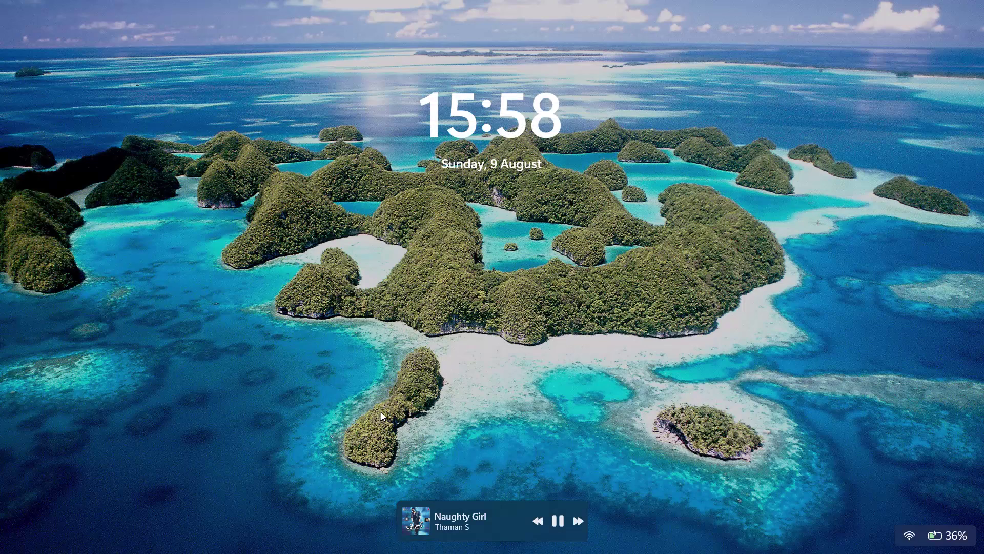
Unlock the PC, return to SketchUp and orbit around the kitchen model.
key(space)
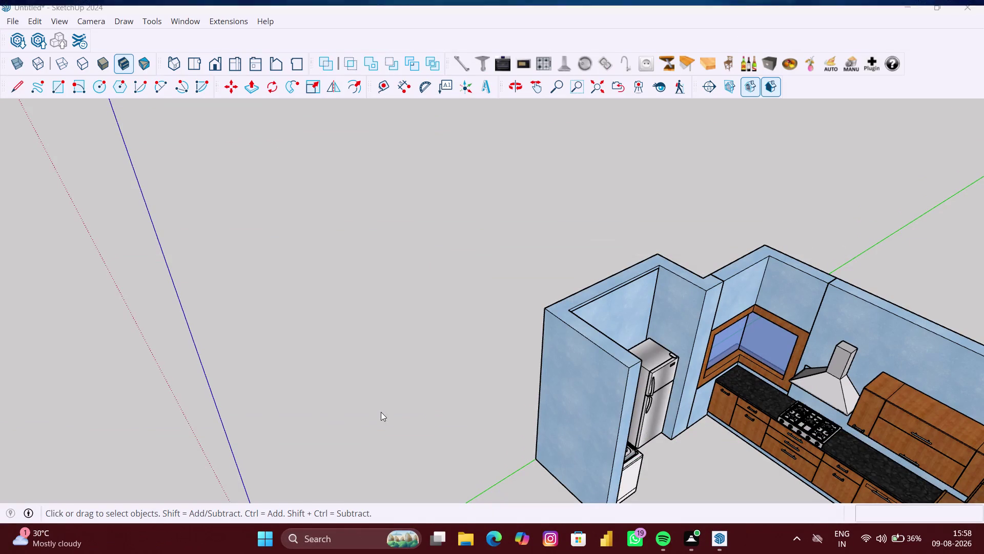
scroll(down, 3)
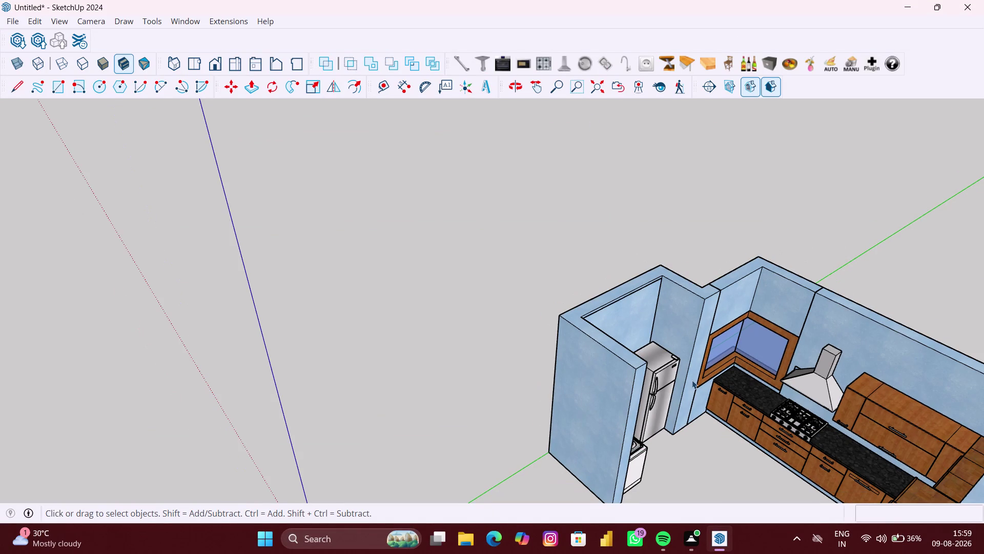
scroll(down, 3)
scroll(down, 3)
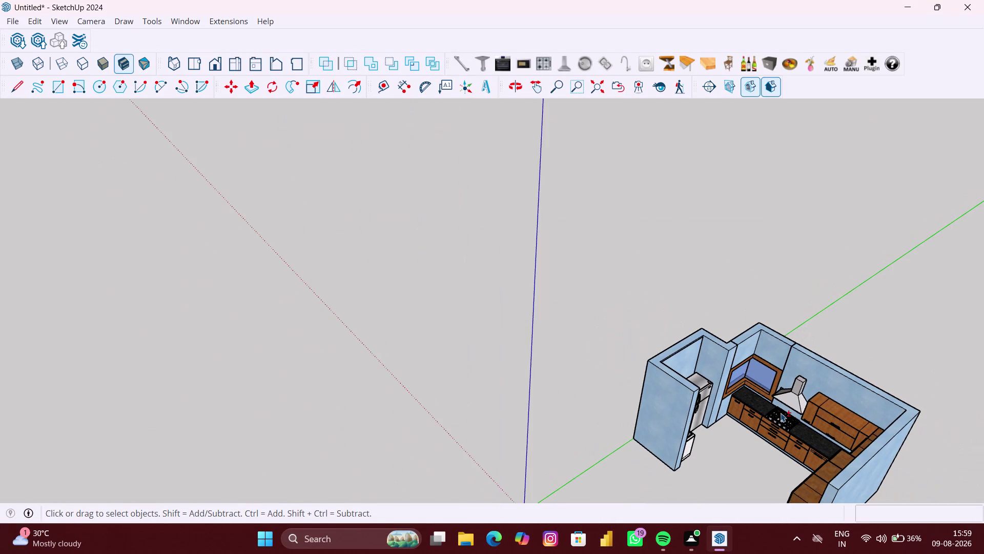
middle_drag(781, 412, 794, 341)
scroll(up, 3)
middle_drag(782, 394, 828, 386)
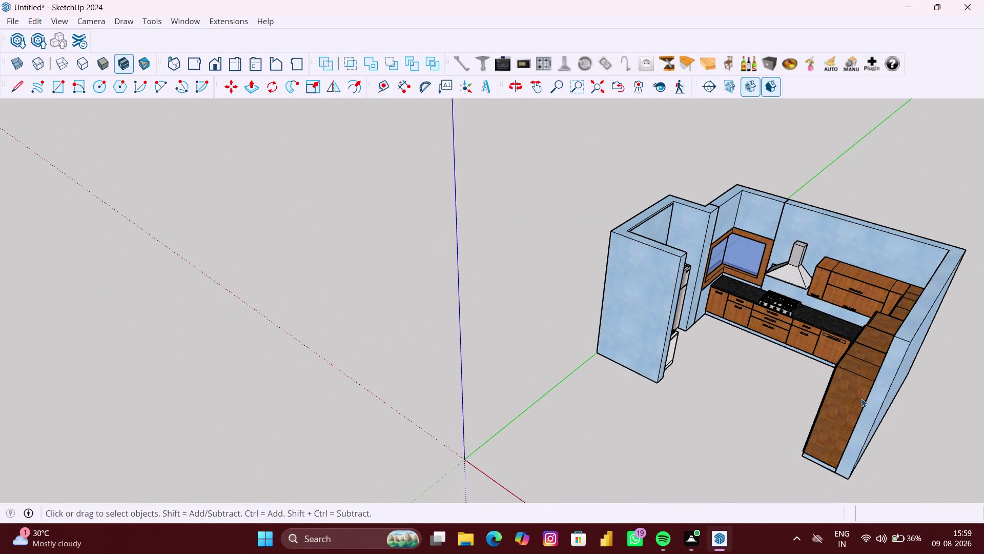
scroll(up, 3)
middle_drag(865, 398, 926, 385)
scroll(up, 3)
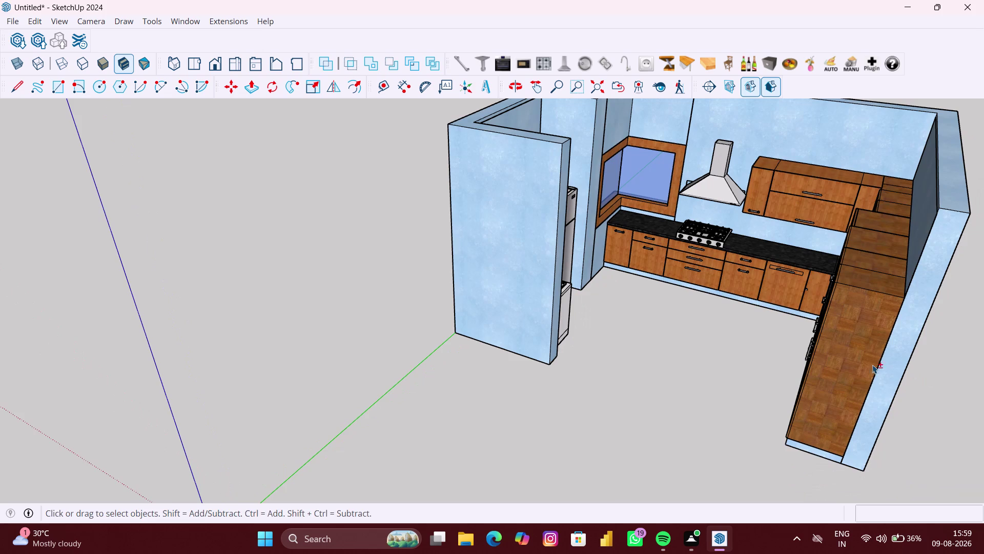
middle_drag(862, 375, 672, 384)
scroll(up, 3)
middle_drag(739, 352, 772, 347)
scroll(up, 3)
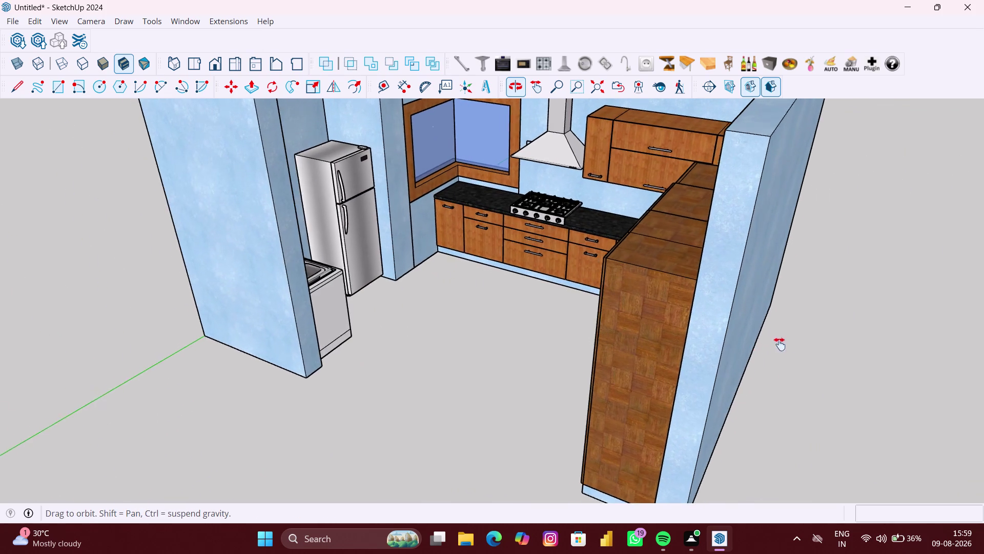
middle_drag(771, 347, 798, 339)
scroll(down, 3)
Orbit and zoom until the U-shaped kitchen is viewed straight on from the front.
middle_drag(689, 352, 822, 301)
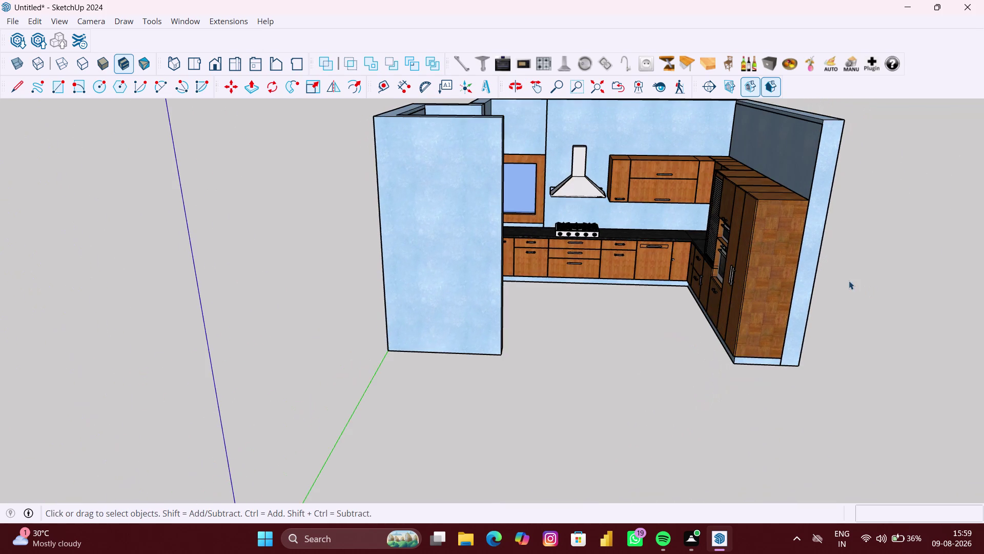
scroll(up, 3)
middle_drag(798, 283, 731, 294)
scroll(up, 3)
middle_drag(692, 266, 694, 271)
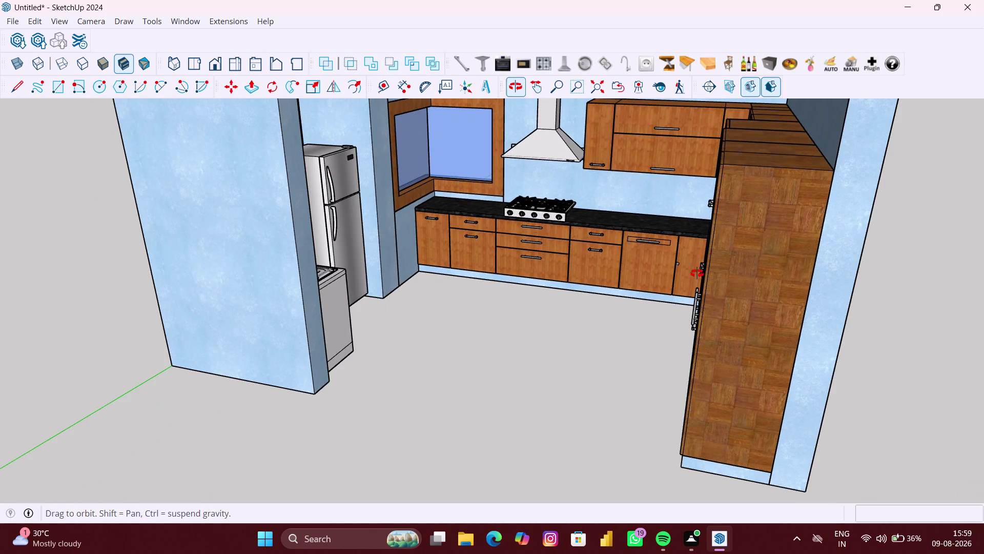
middle_drag(695, 270, 724, 310)
middle_drag(725, 301, 729, 425)
scroll(down, 3)
middle_drag(710, 384, 742, 293)
scroll(up, 3)
scroll(up, 3)
scroll(up, 3)
middle_drag(687, 330, 687, 331)
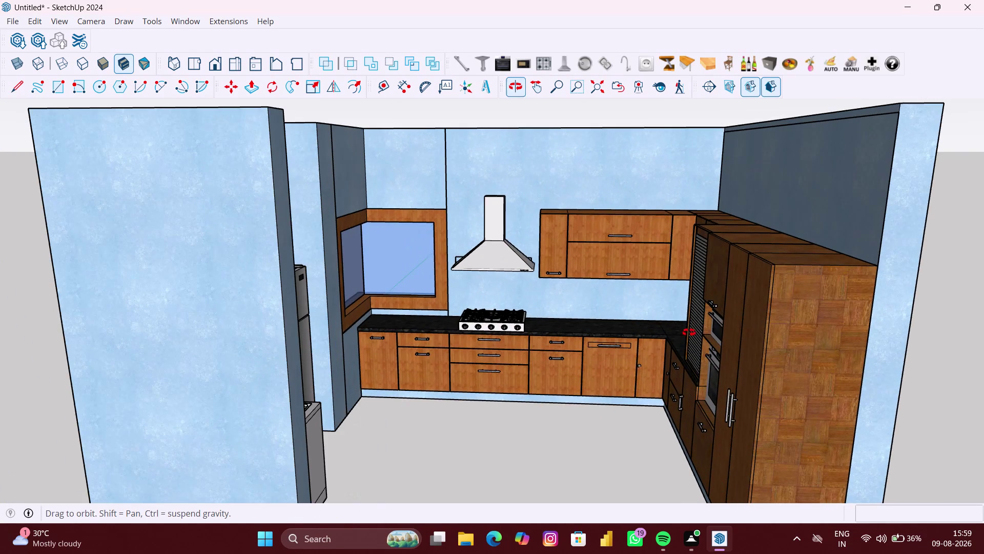
middle_drag(687, 331, 722, 333)
scroll(down, 3)
middle_click(682, 351)
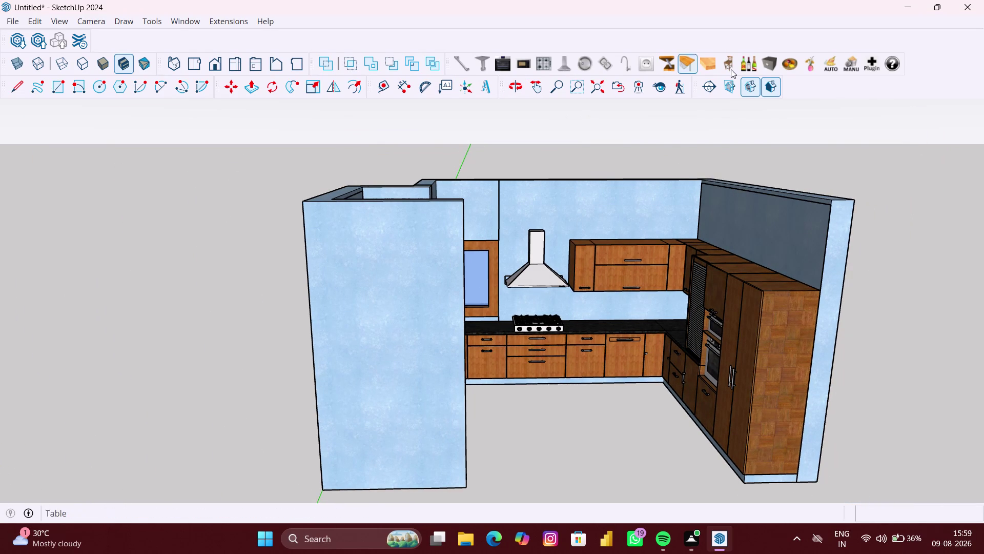
Place a section plane named Section 1 on the kitchen wall face.
click(711, 85)
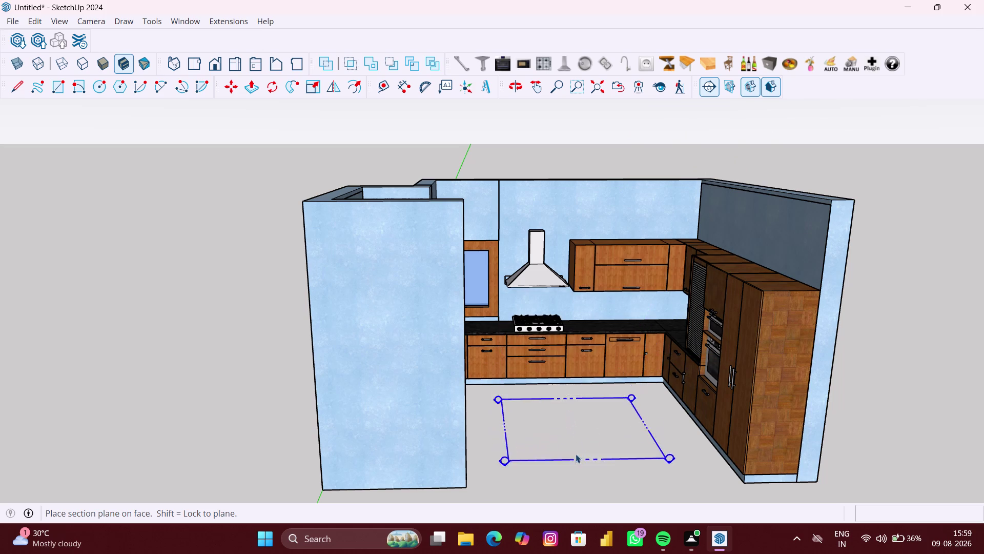
click(764, 416)
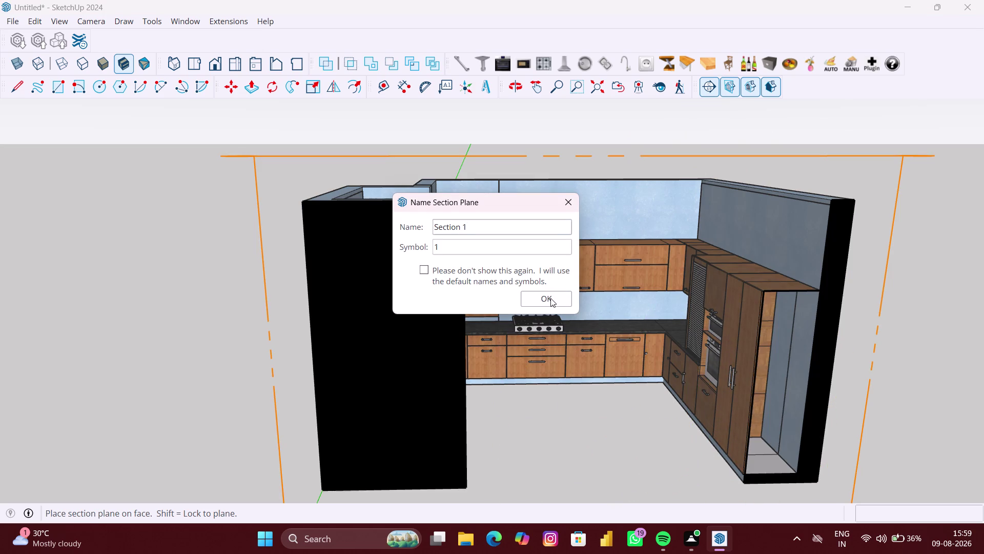
click(551, 297)
scroll(down, 3)
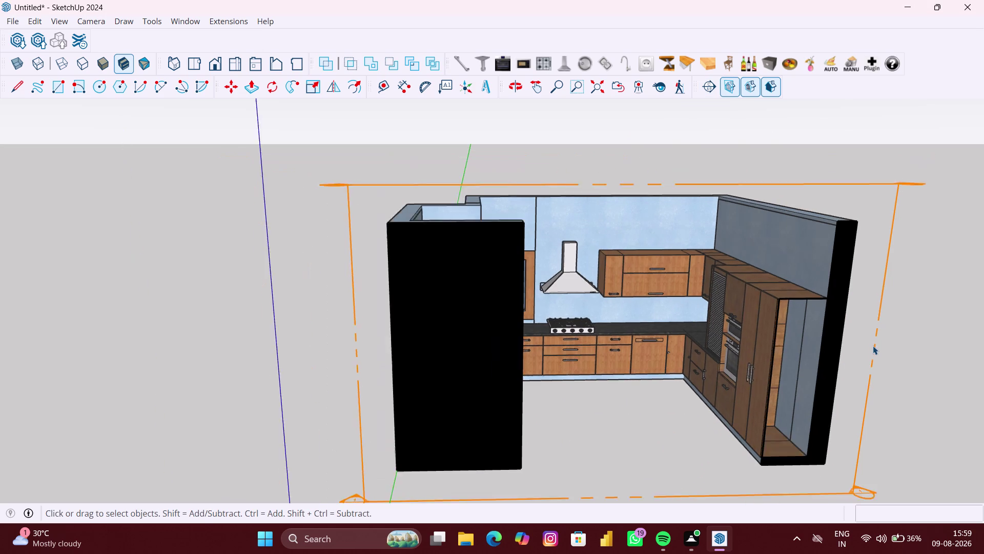
middle_drag(872, 346, 850, 347)
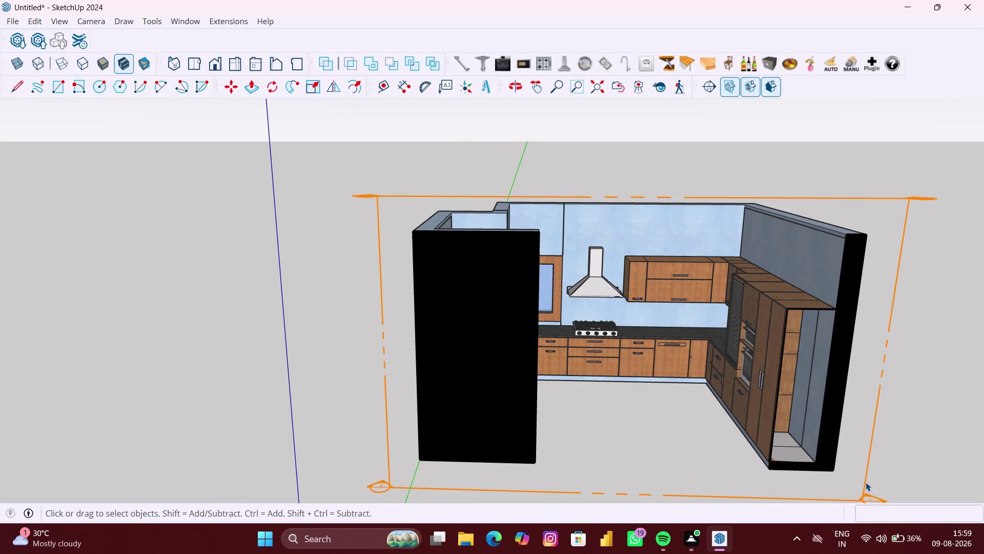
scroll(down, 3)
Move Section 1 about 2890 mm into the kitchen to cut the side units.
click(867, 495)
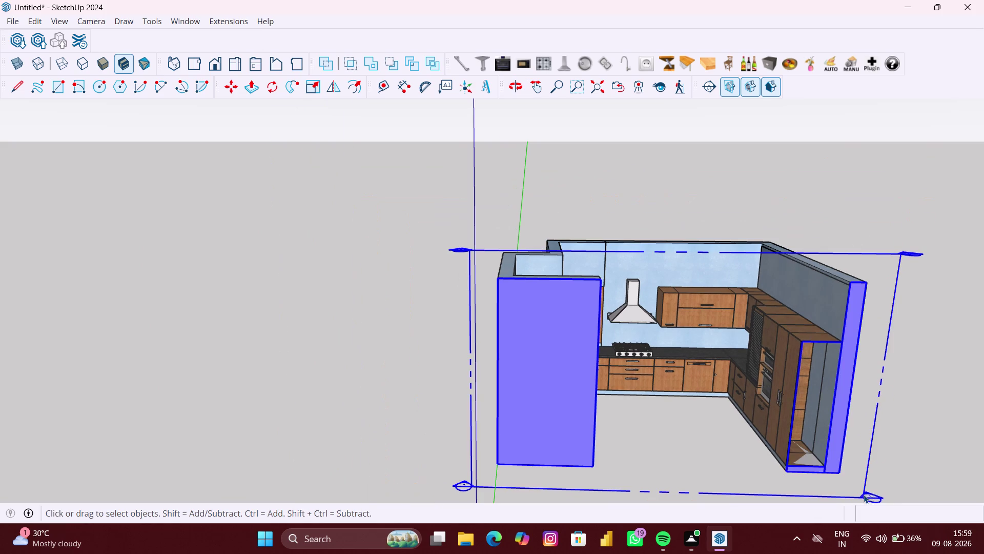
key(m)
click(869, 493)
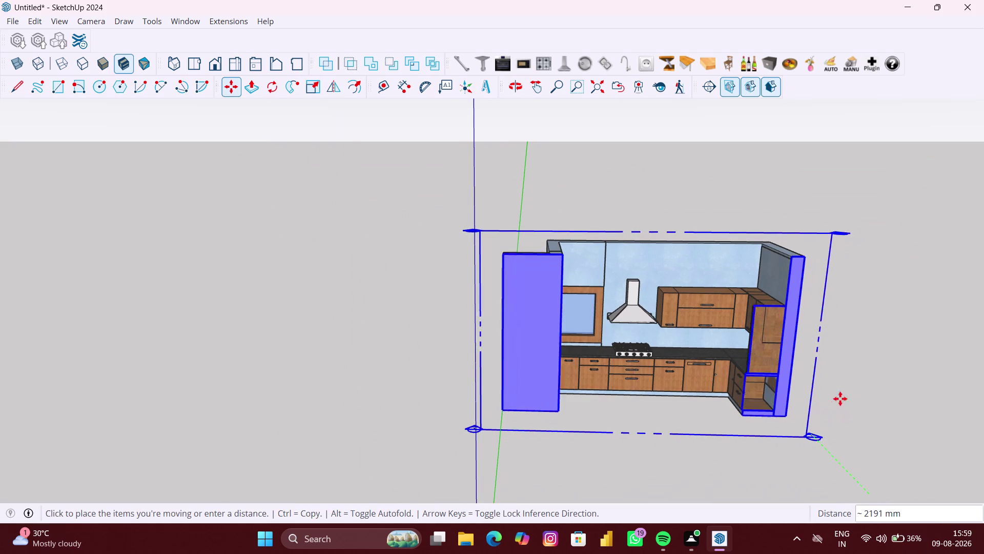
middle_drag(835, 375, 816, 379)
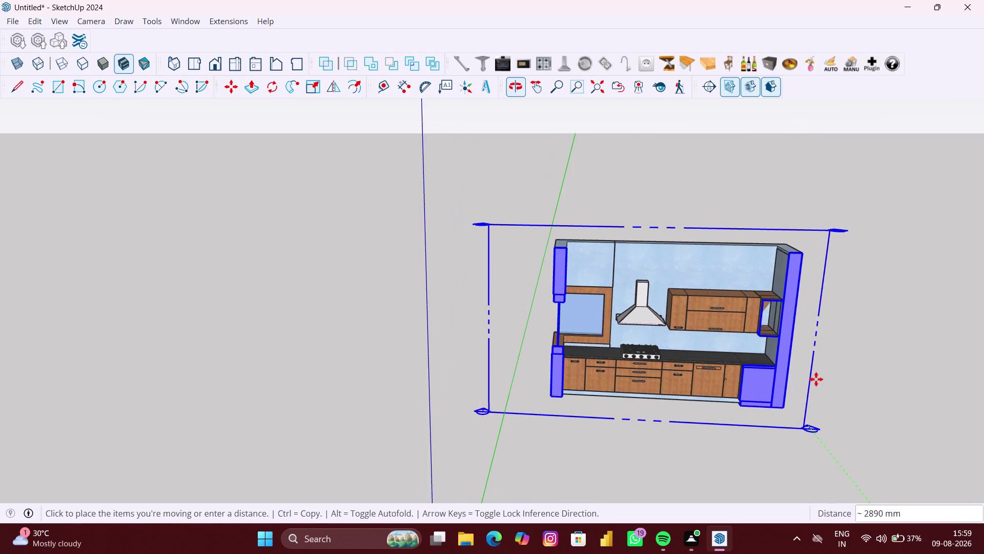
click(832, 420)
key(space)
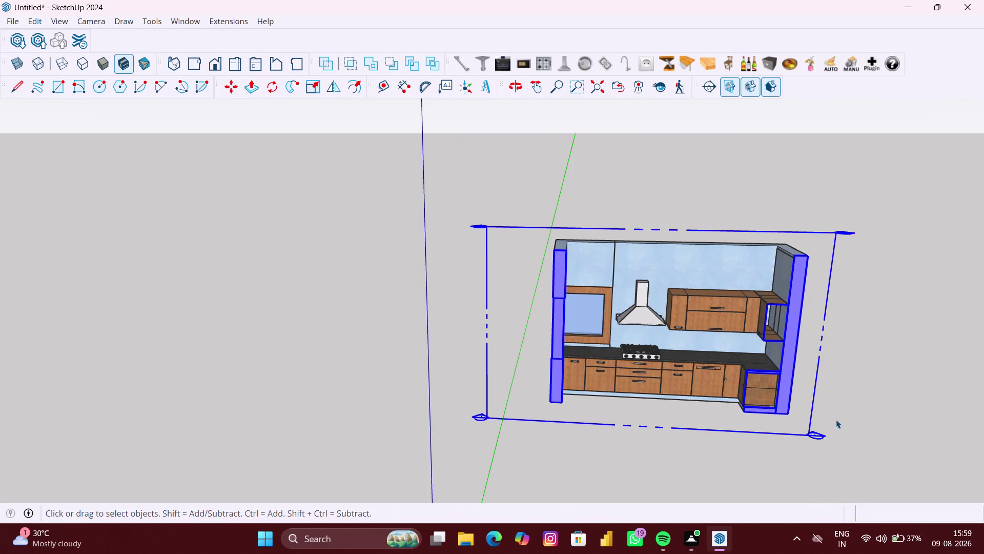
Orbit and zoom to look straight at the sectioned kitchen front.
scroll(up, 3)
scroll(up, 3)
middle_drag(836, 420, 837, 380)
scroll(up, 3)
middle_click(826, 383)
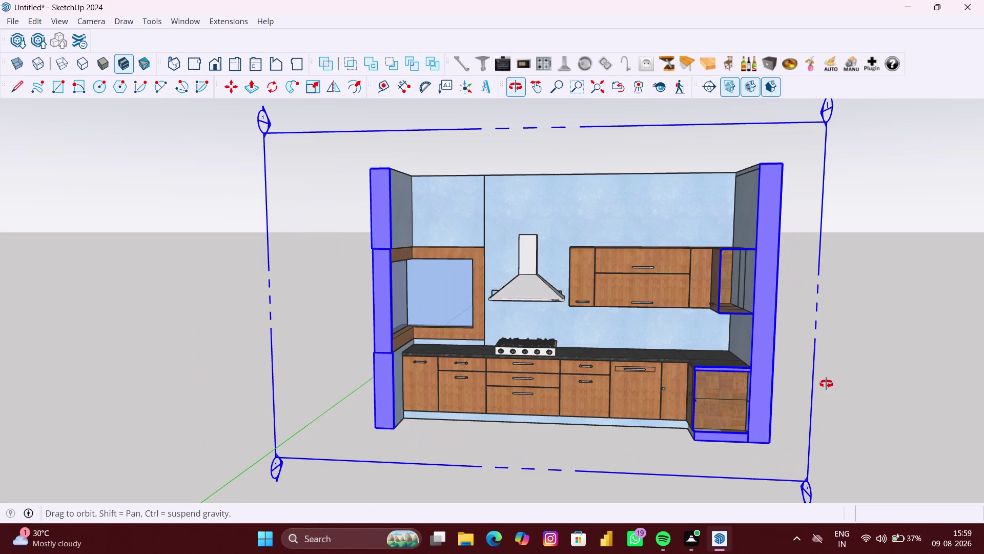
scroll(up, 3)
middle_drag(791, 387, 801, 388)
scroll(up, 3)
scroll(up, 3)
middle_drag(801, 389, 806, 390)
scroll(down, 3)
middle_click(798, 377)
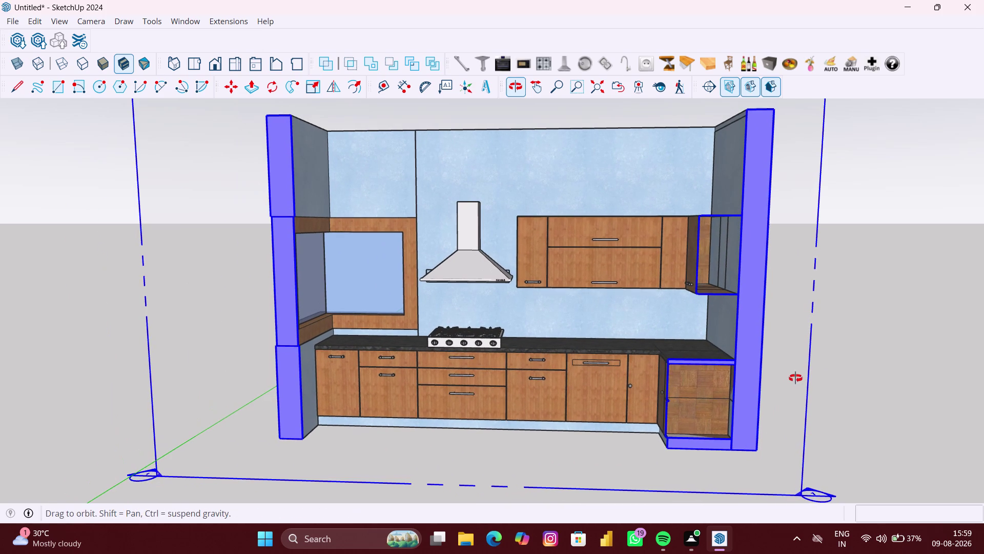
Undo the section cut and remove the Section 1 plane, then view the uncut kitchen.
key(ctrl+z)
scroll(down, 3)
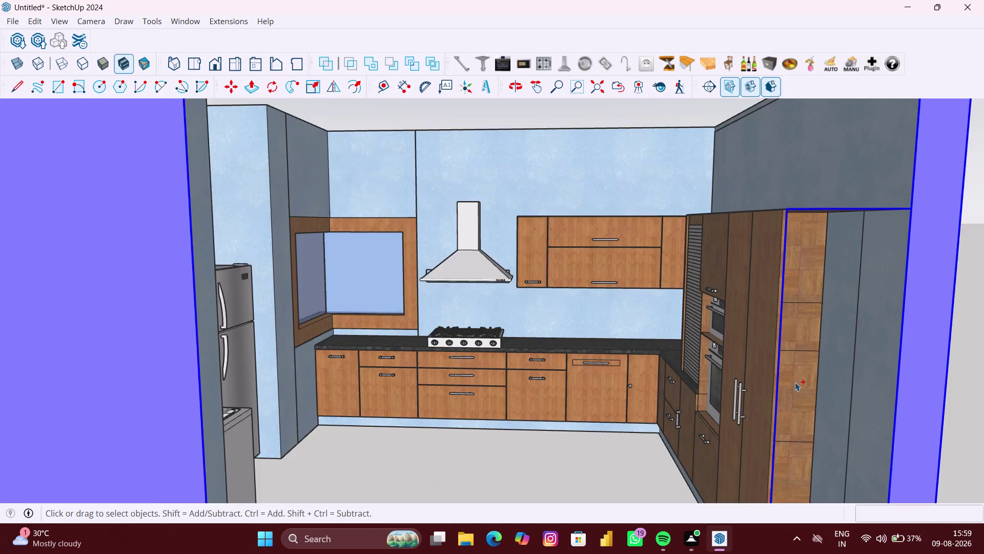
scroll(down, 3)
key(ctrl+z)
scroll(down, 3)
middle_drag(769, 387, 762, 403)
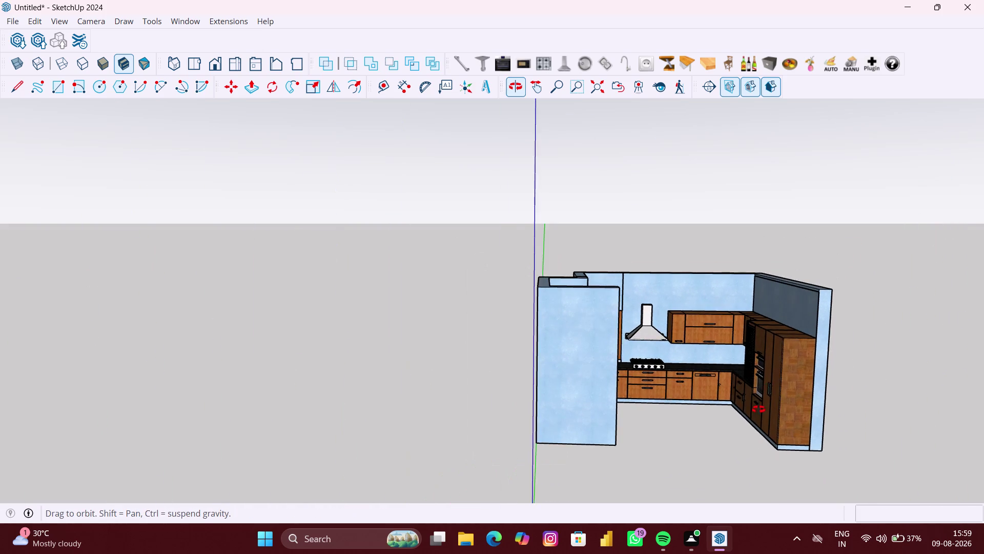
middle_drag(762, 402, 758, 410)
scroll(up, 3)
scroll(down, 3)
right_click(889, 387)
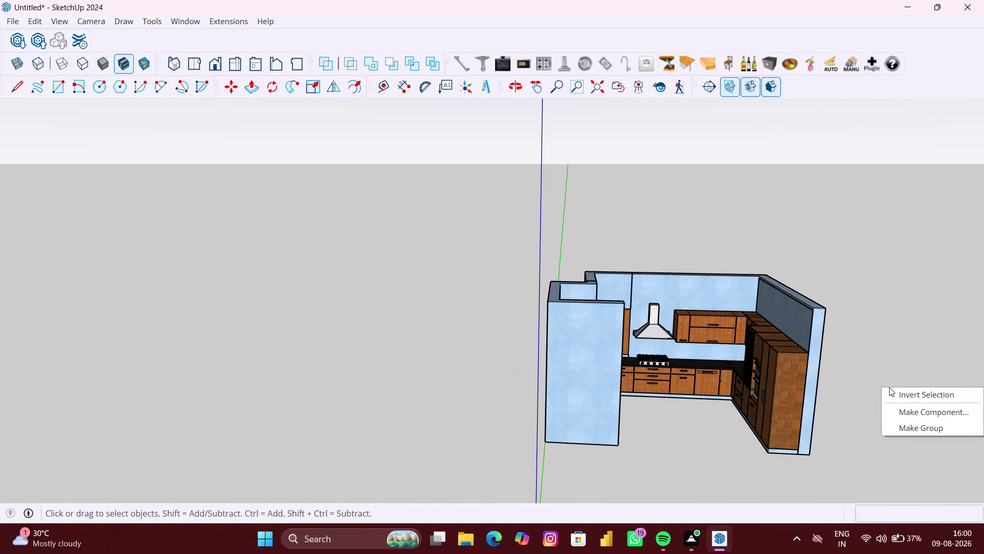
Draw a 4049 × 4461 mm rectangle across the top corners of the kitchen walls.
click(905, 429)
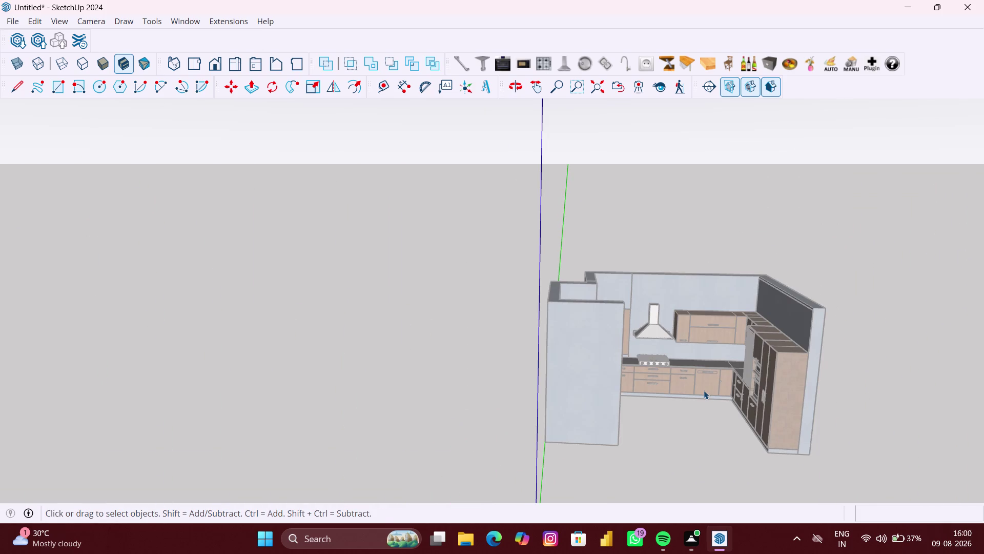
key(r)
scroll(down, 3)
middle_drag(680, 347, 676, 430)
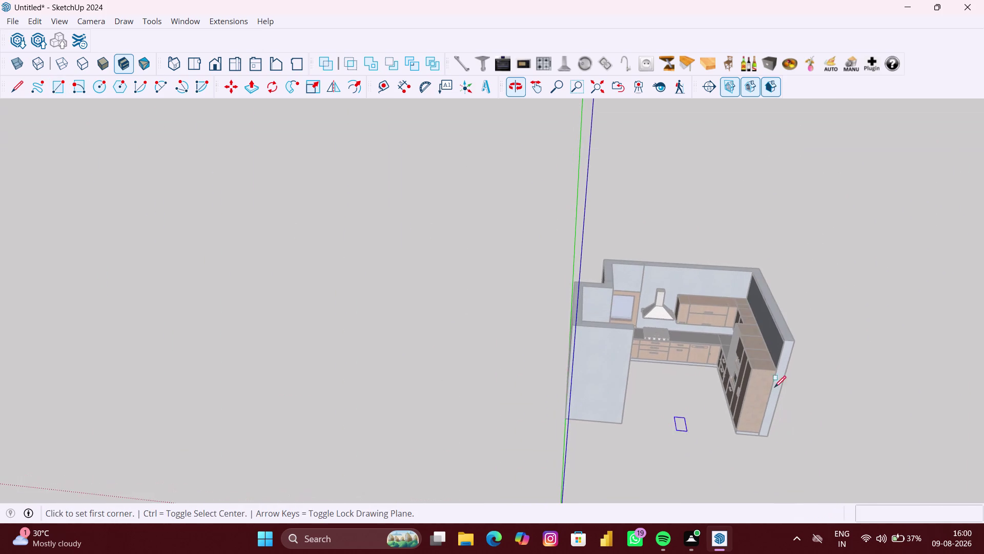
scroll(up, 3)
scroll(up, 3)
click(792, 334)
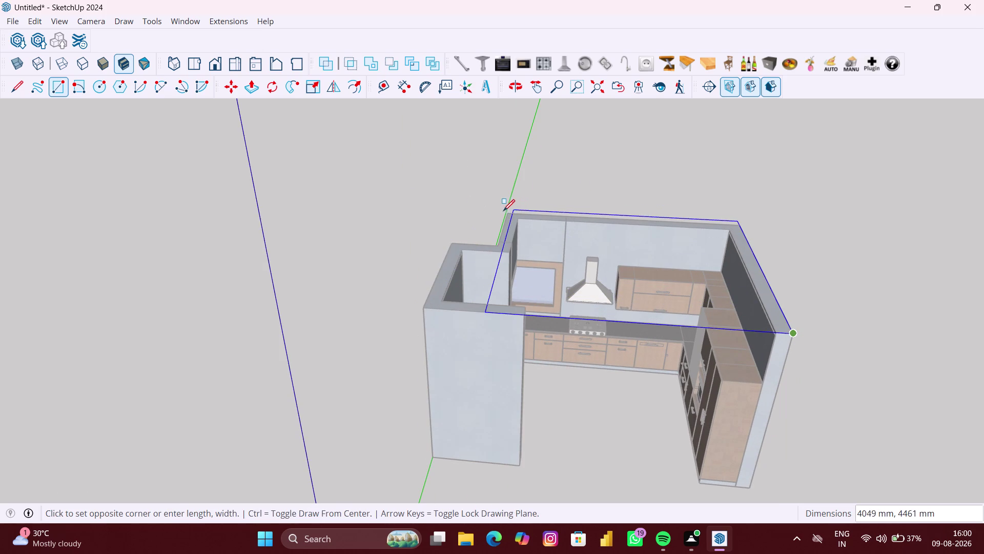
click(466, 211)
middle_drag(499, 268, 701, 252)
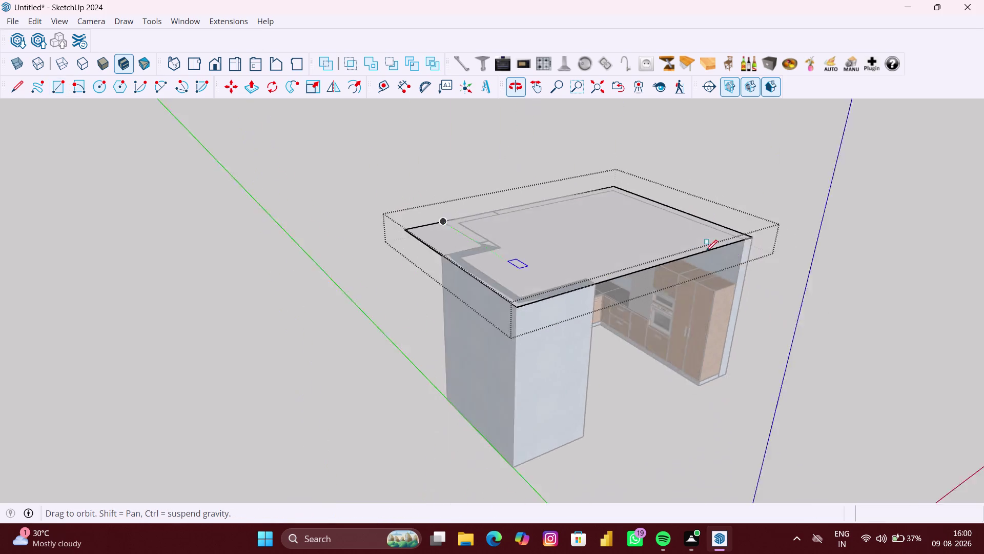
Draw a small rectangle over the notched corner of the top slab face.
scroll(up, 3)
key(space)
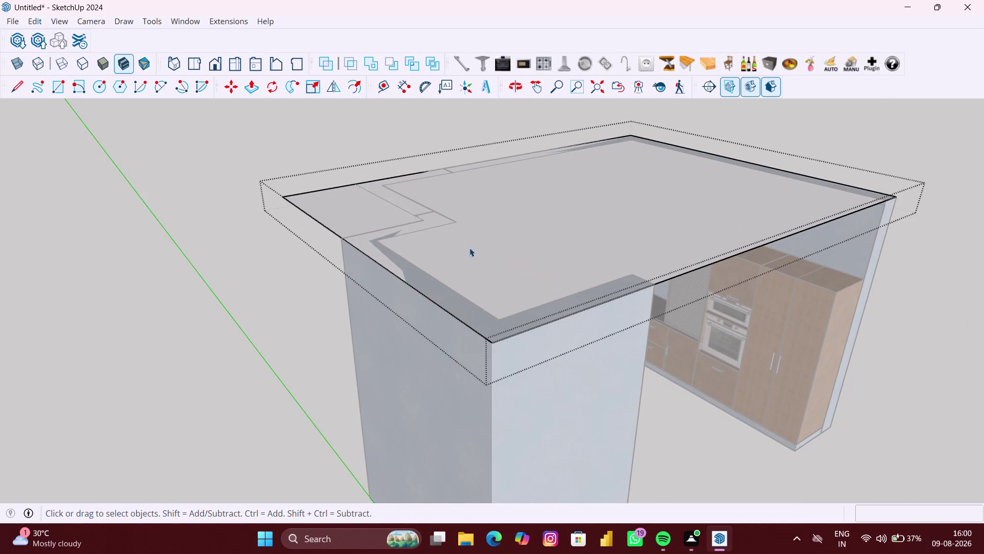
scroll(up, 3)
click(352, 210)
middle_drag(373, 217, 341, 292)
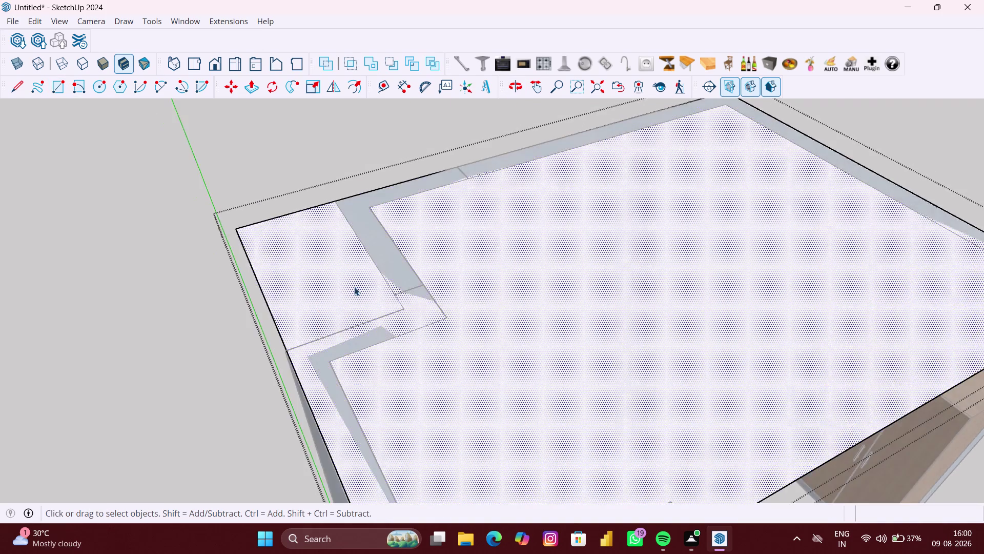
scroll(down, 3)
key(r)
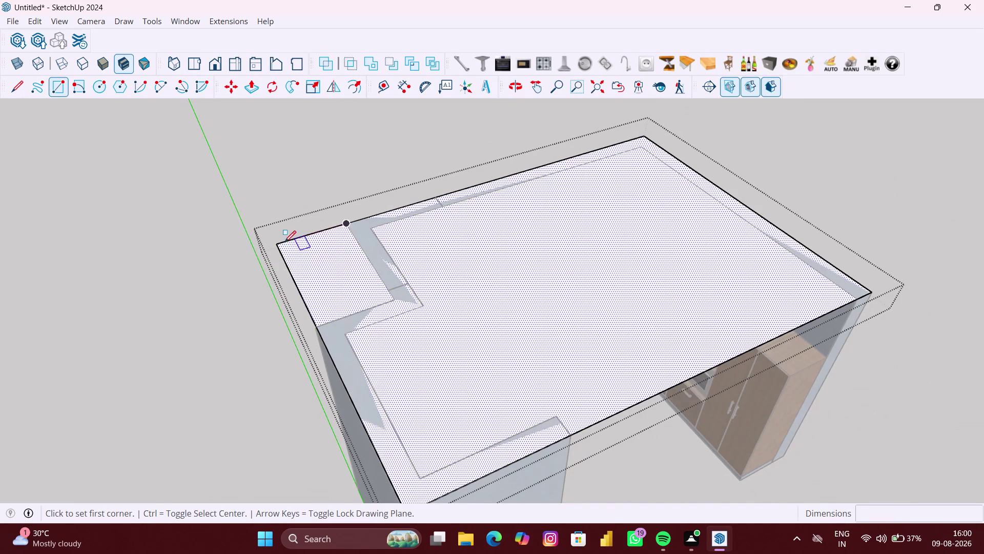
click(277, 242)
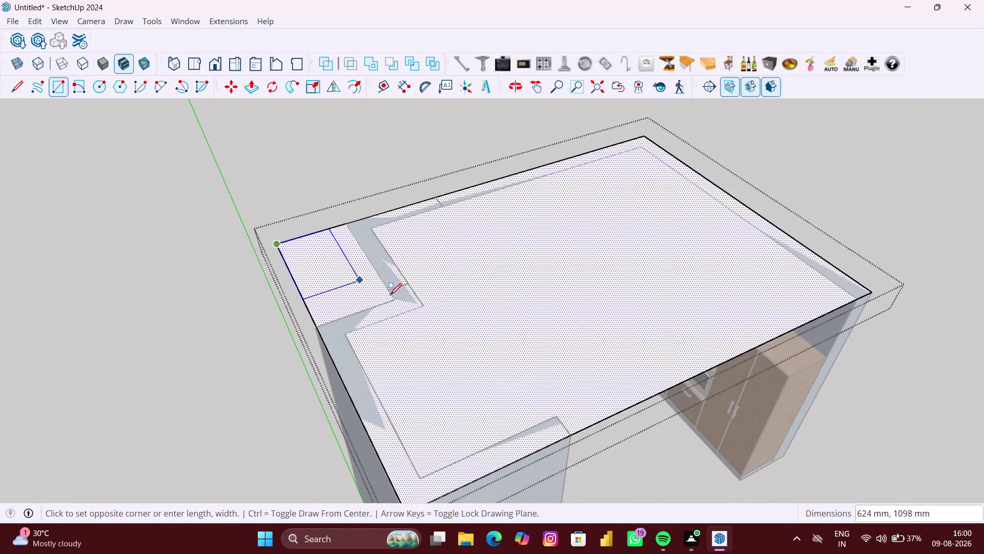
click(391, 298)
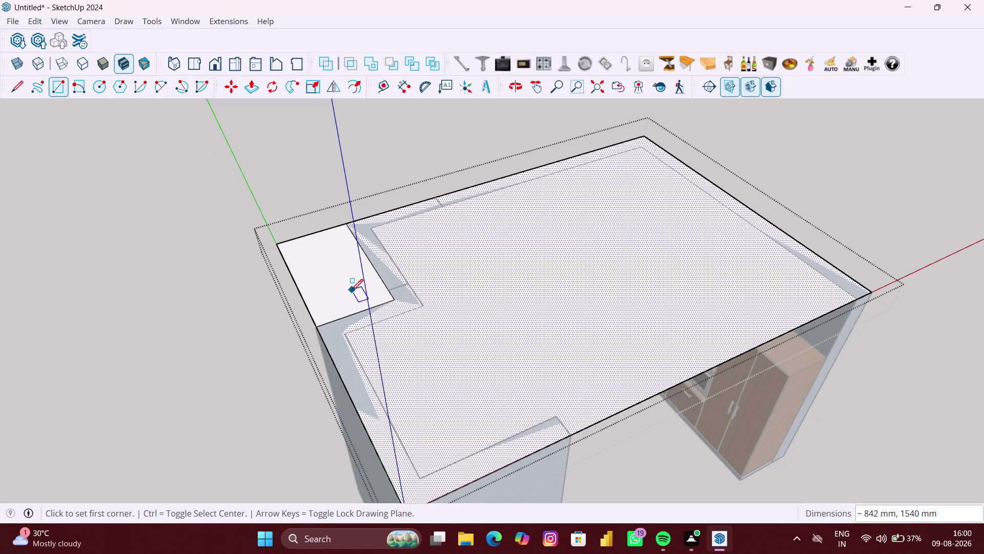
Push/pull the main top face up 6 inches.
key(p)
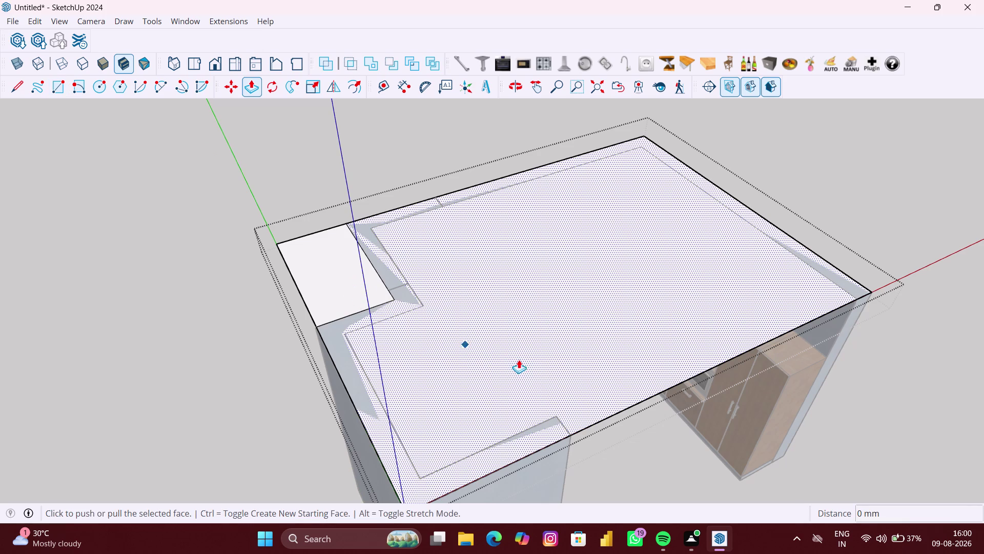
click(546, 359)
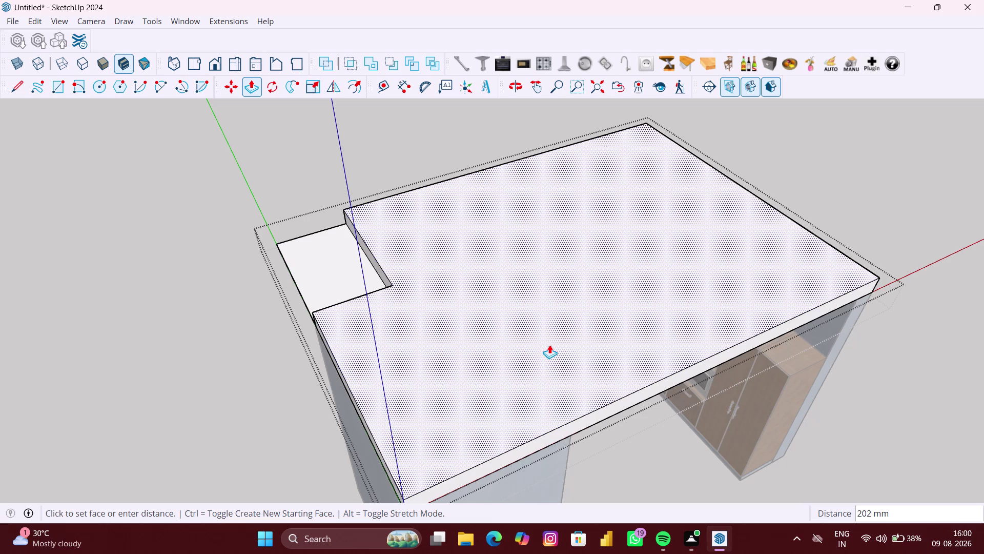
text(6")
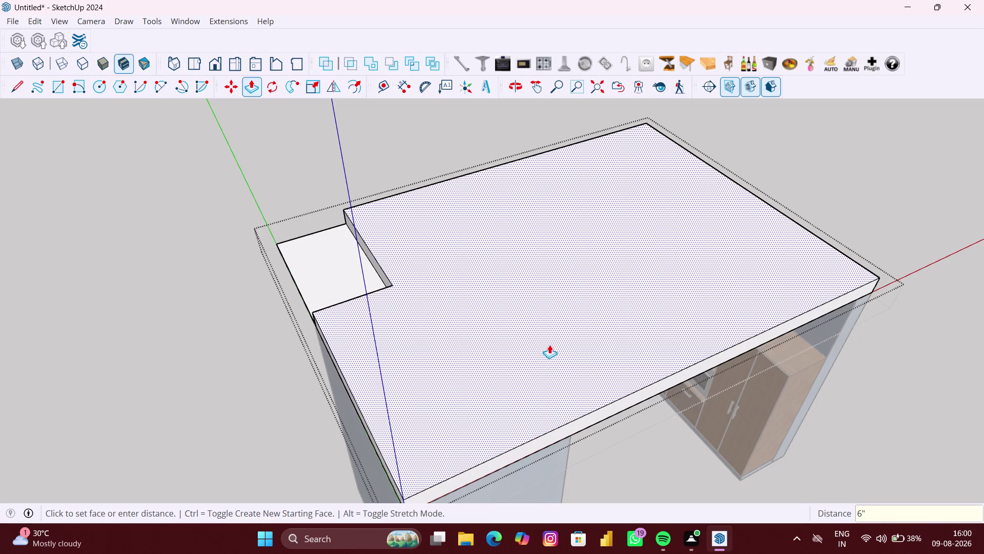
key(Return)
key(space)
Select and delete the corner patch edges, then orbit to the slab's front edge.
click(290, 360)
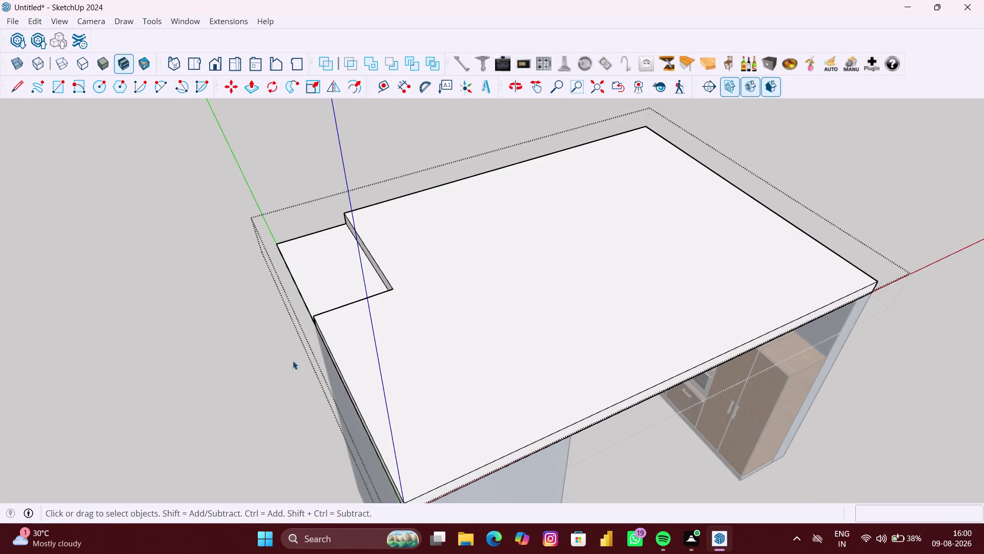
click(331, 250)
double_click(319, 267)
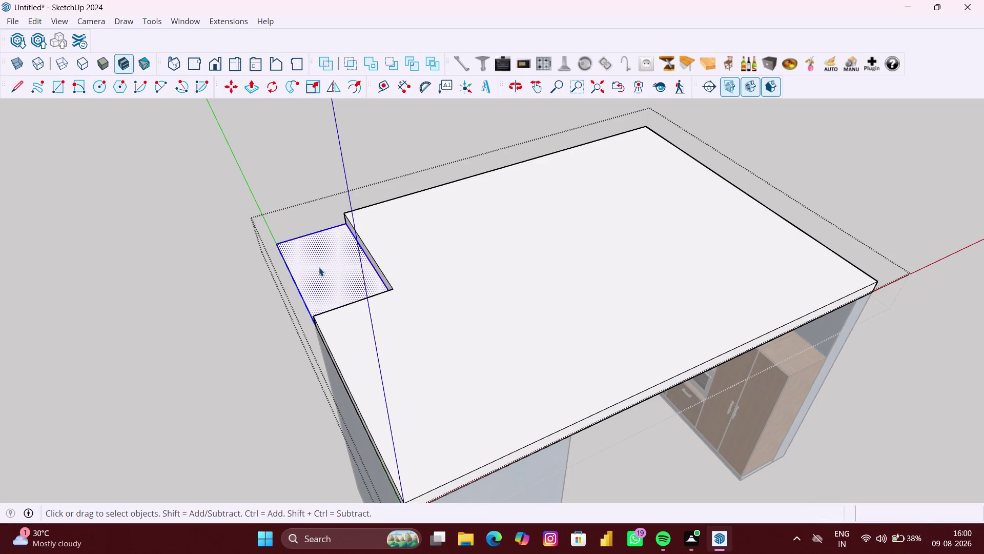
key(Delete)
scroll(down, 3)
middle_drag(319, 267, 267, 232)
scroll(up, 3)
middle_drag(464, 330, 699, 292)
scroll(up, 3)
middle_drag(457, 288, 460, 288)
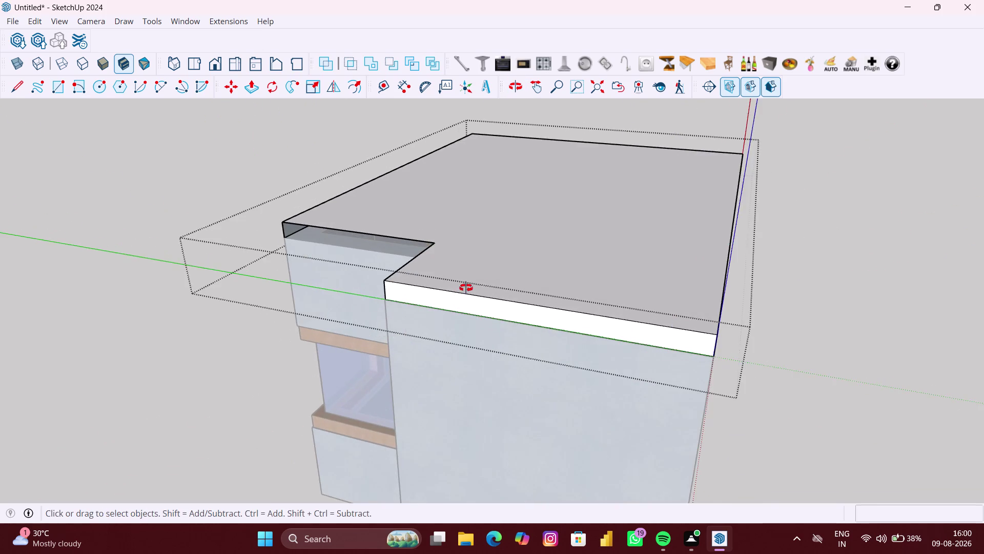
middle_drag(461, 288, 499, 269)
scroll(up, 3)
Pull the corner patch up level with the 6-inch slab.
key(p)
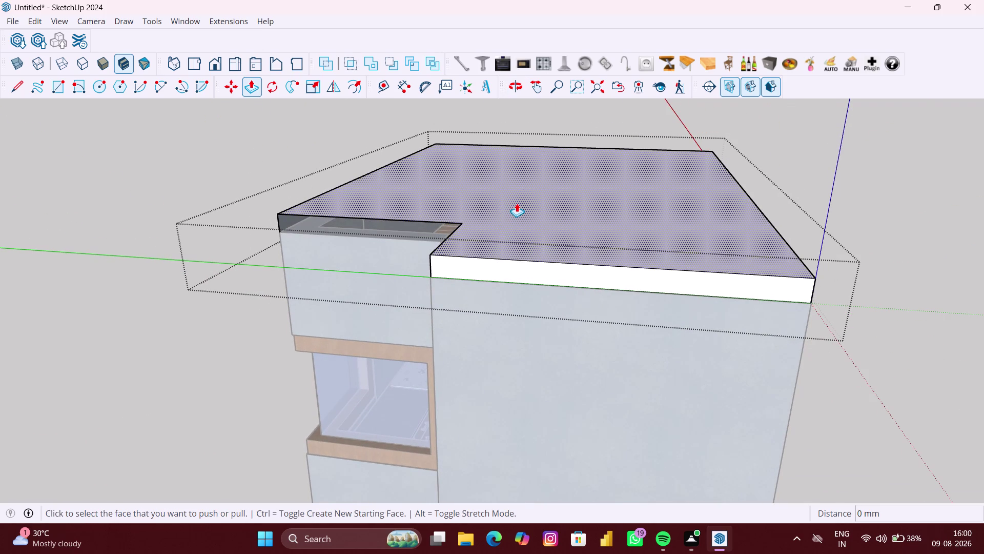
click(517, 203)
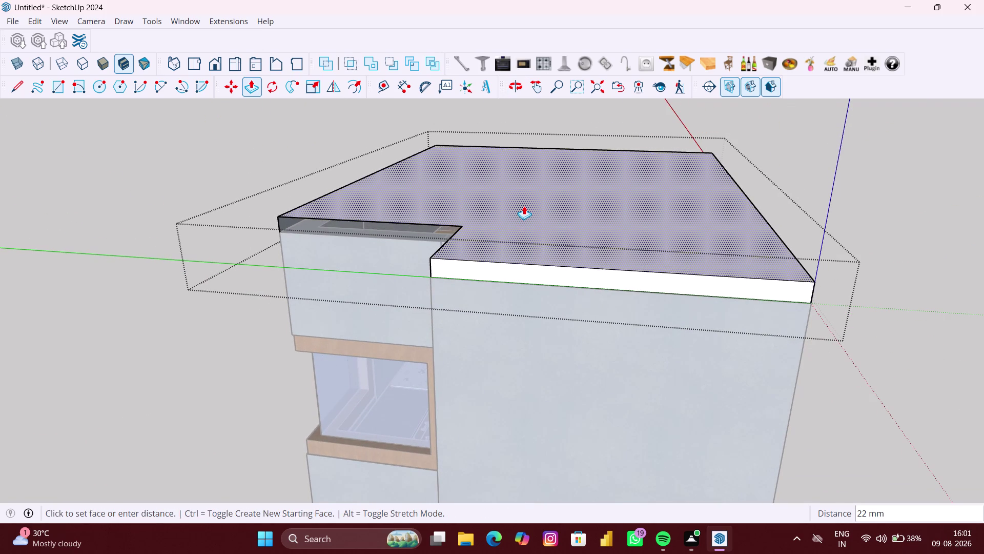
scroll(up, 3)
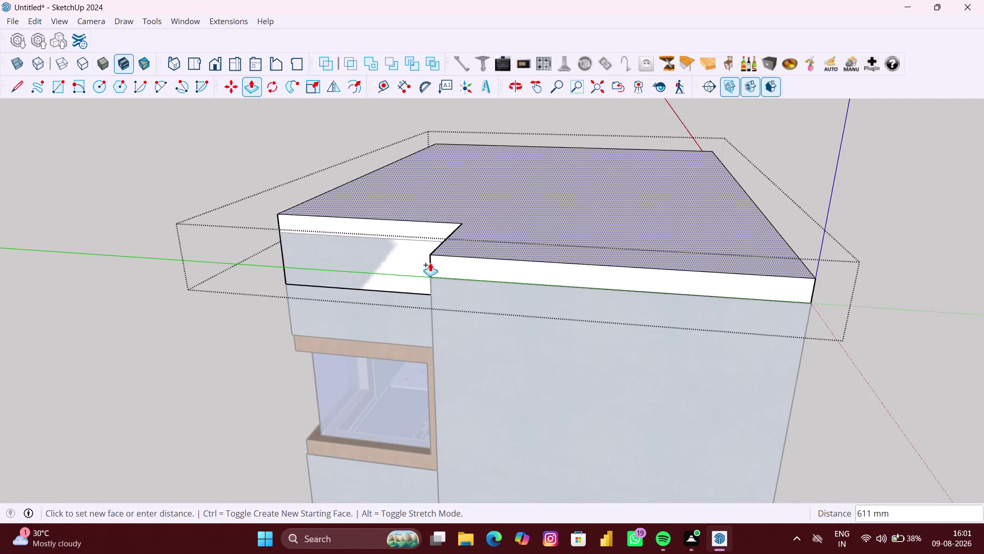
click(417, 231)
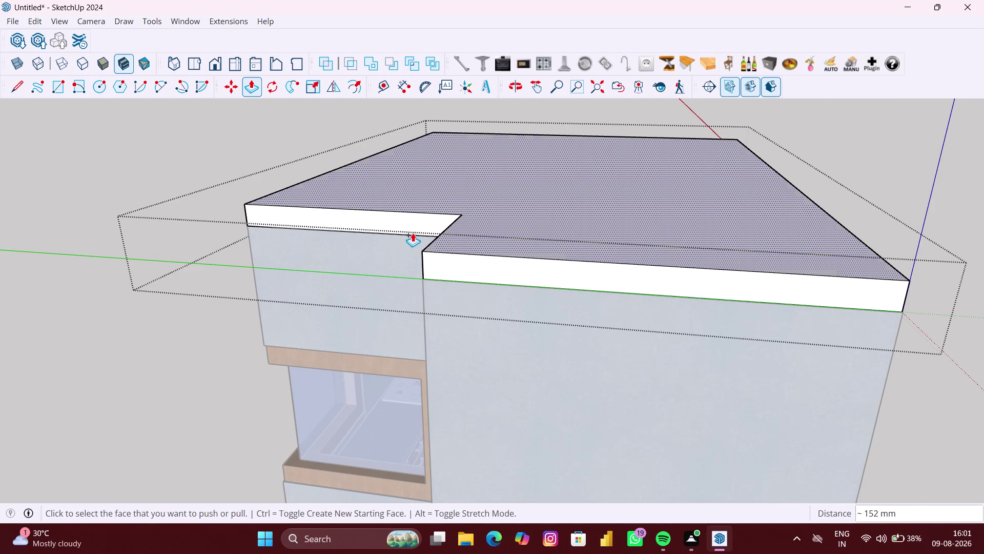
scroll(down, 3)
middle_drag(392, 246, 430, 231)
key(space)
click(221, 276)
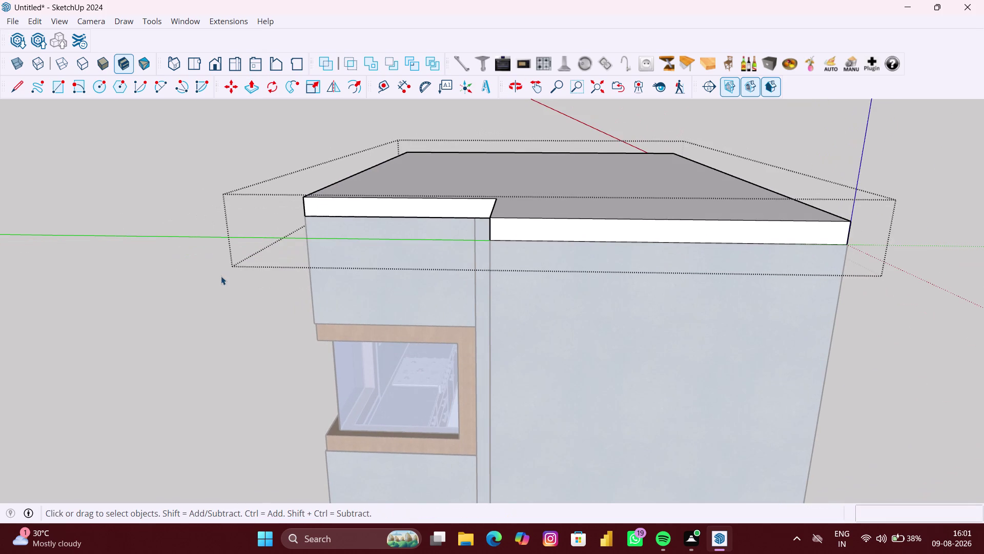
Orbit out to the kitchen overview and select the top slab.
middle_drag(686, 301, 438, 259)
middle_drag(733, 289, 563, 217)
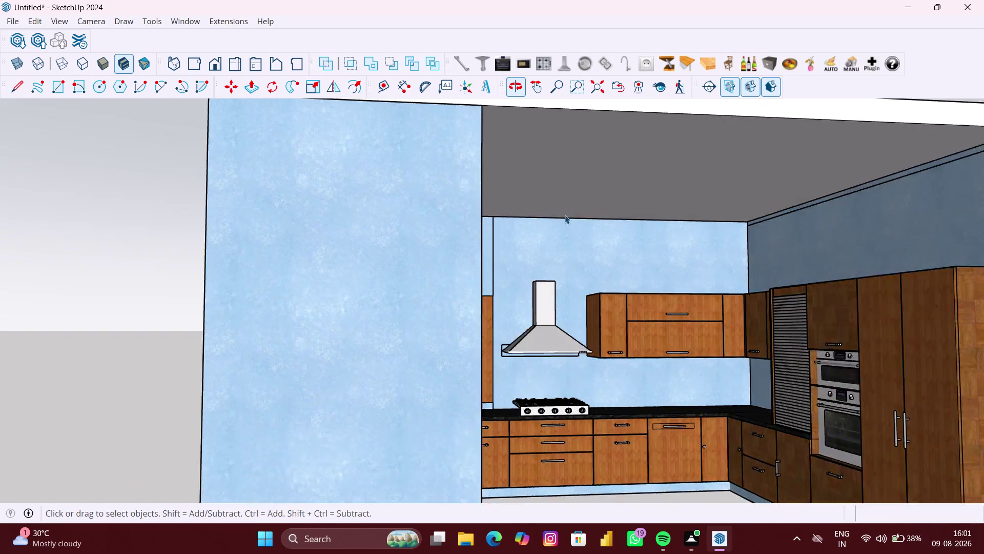
scroll(down, 3)
middle_drag(676, 290, 615, 339)
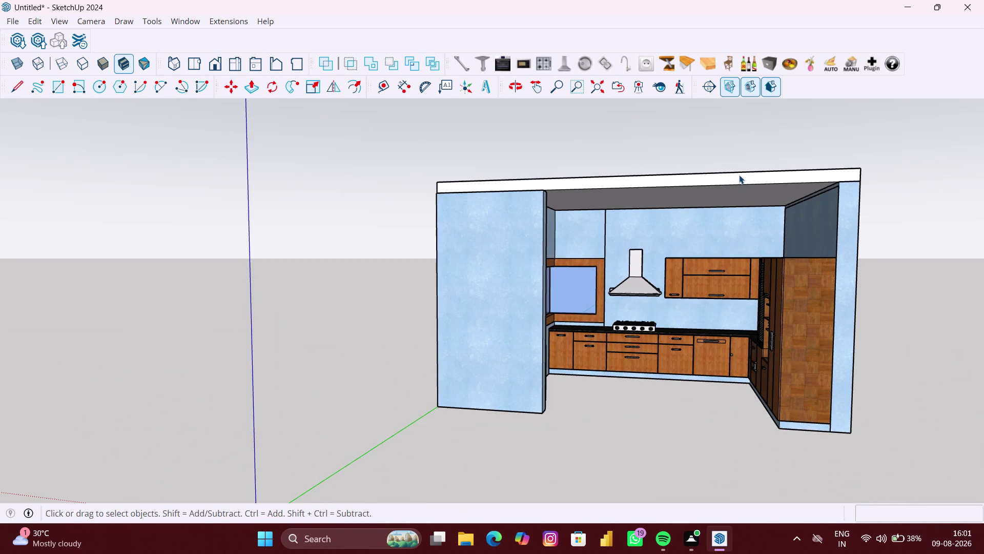
click(739, 174)
middle_drag(769, 200, 716, 310)
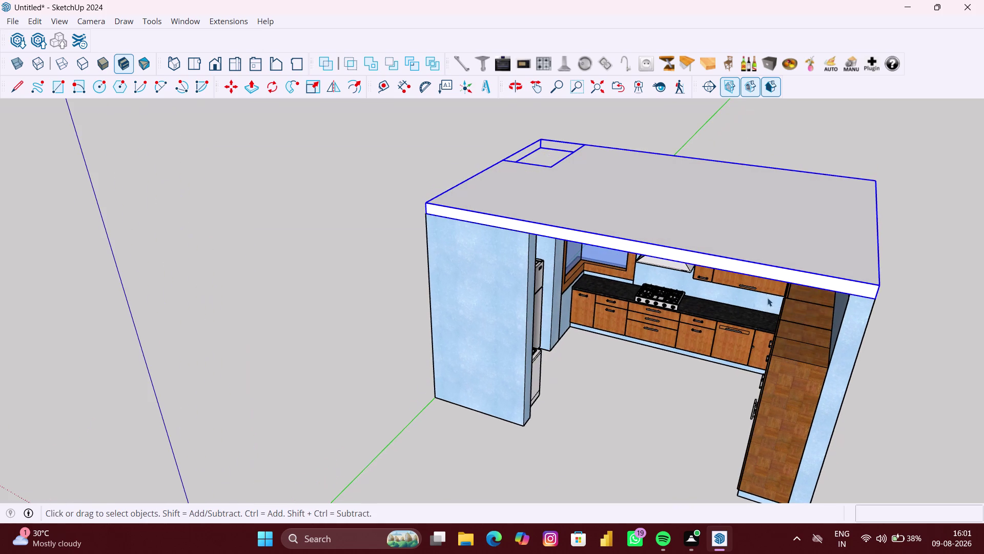
middle_drag(564, 183, 633, 260)
scroll(up, 3)
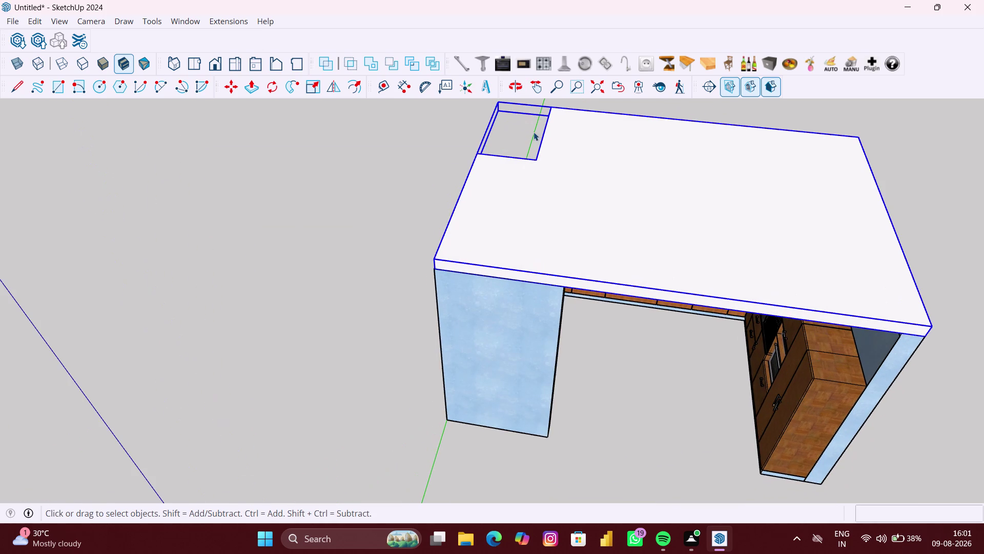
Open the slab group for editing and inspect its notched corner.
double_click(582, 155)
scroll(down, 3)
middle_drag(486, 153, 764, 183)
scroll(up, 3)
middle_drag(435, 161, 423, 167)
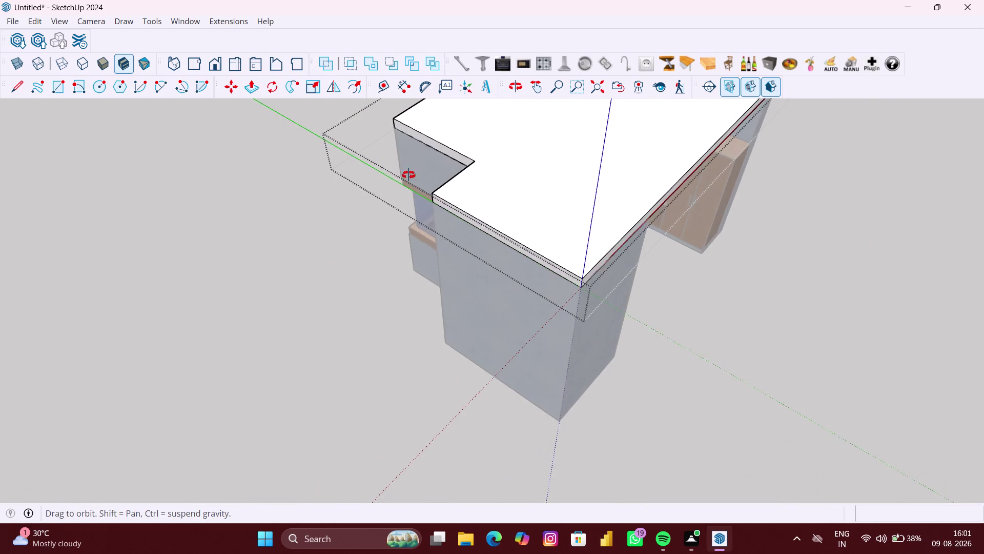
middle_drag(423, 167, 400, 179)
scroll(up, 3)
Exit the slab group, reselect the whole slab and orbit back to the overview.
click(681, 188)
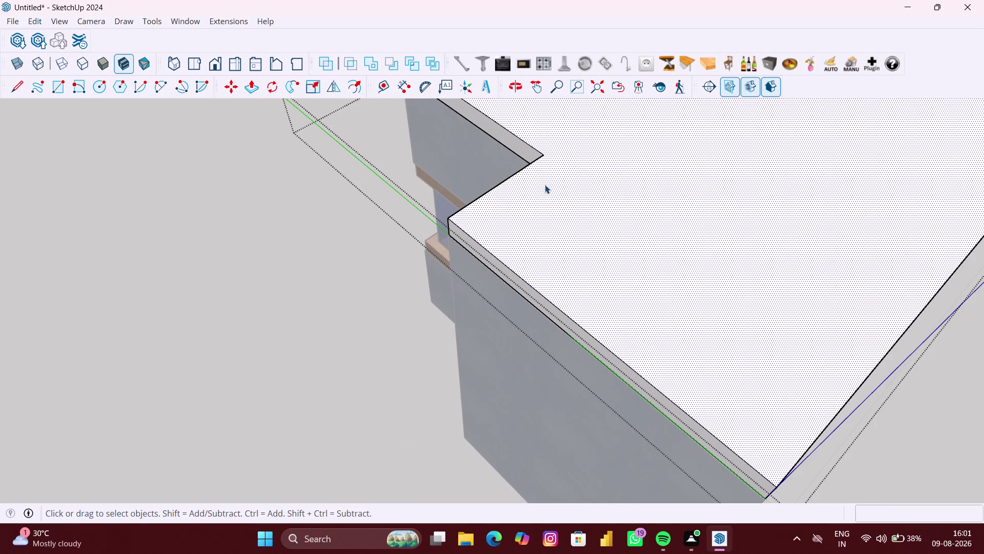
scroll(down, 3)
drag(358, 260, 364, 266)
click(278, 236)
scroll(down, 3)
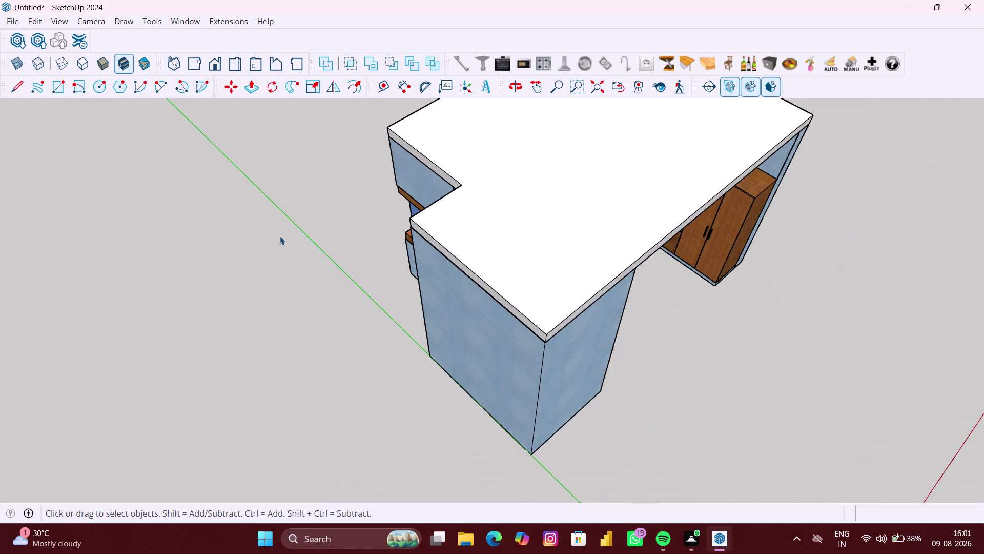
click(485, 179)
middle_drag(585, 227, 499, 186)
middle_drag(965, 260, 808, 227)
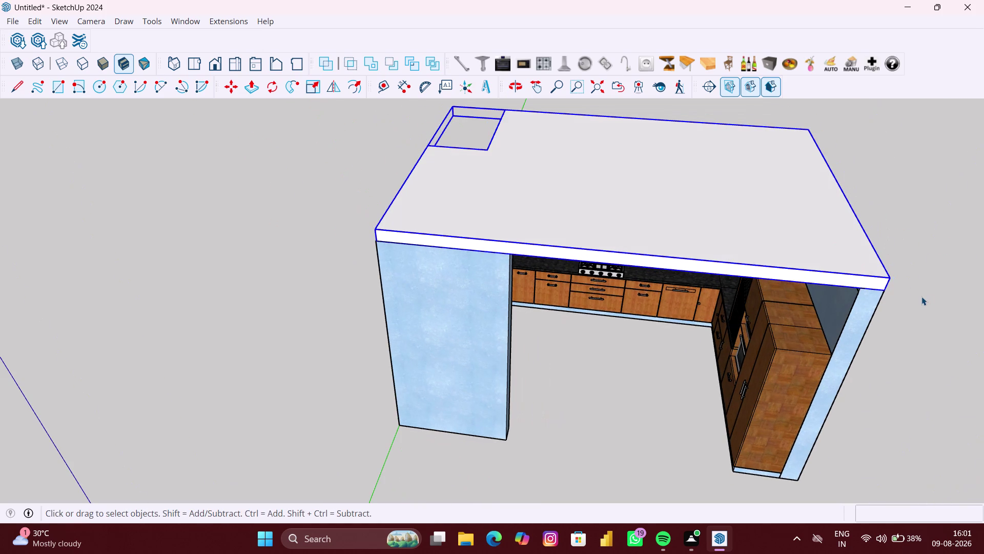
Move-copy the ceiling slab from its corner to the kitchen's bottom corner as a floor slab.
key(m)
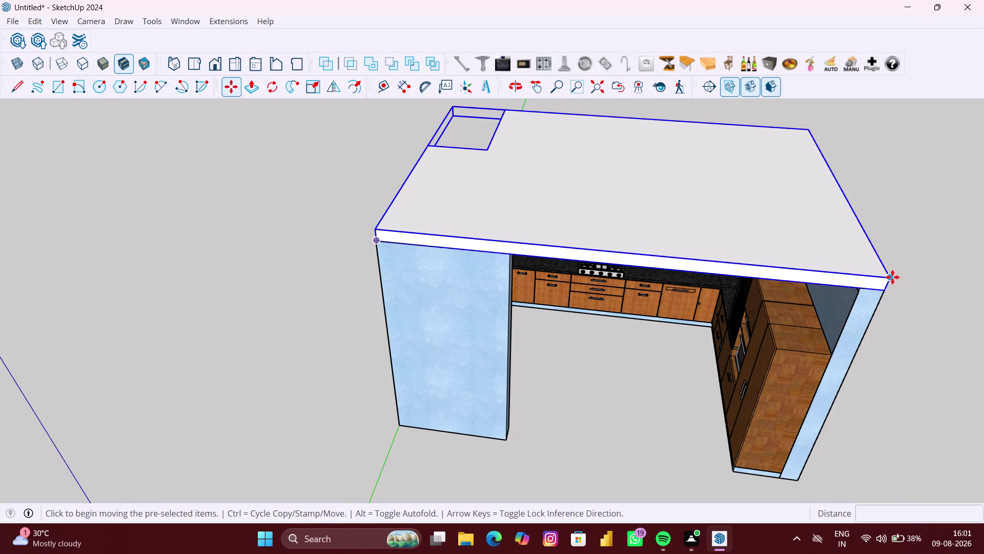
click(891, 276)
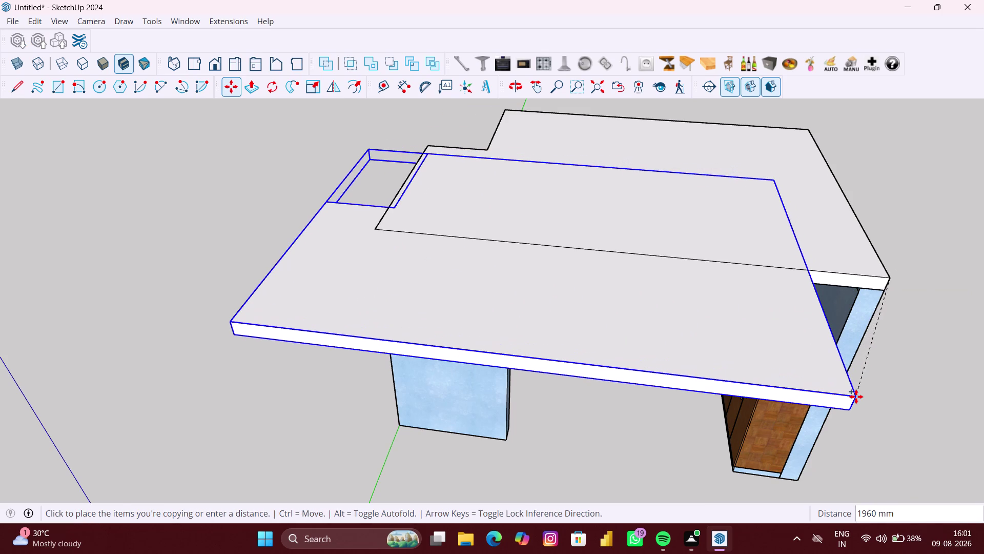
key(Up)
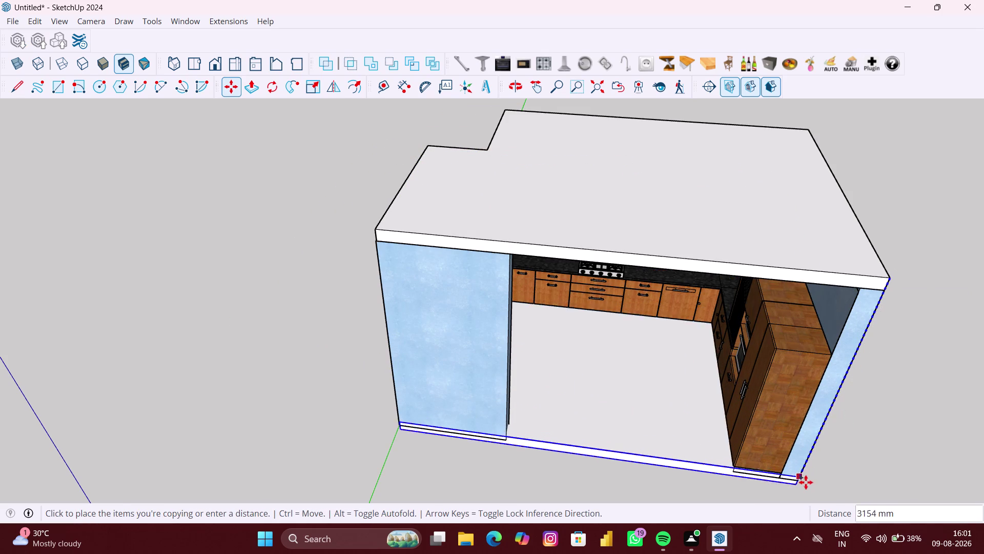
click(802, 482)
scroll(down, 3)
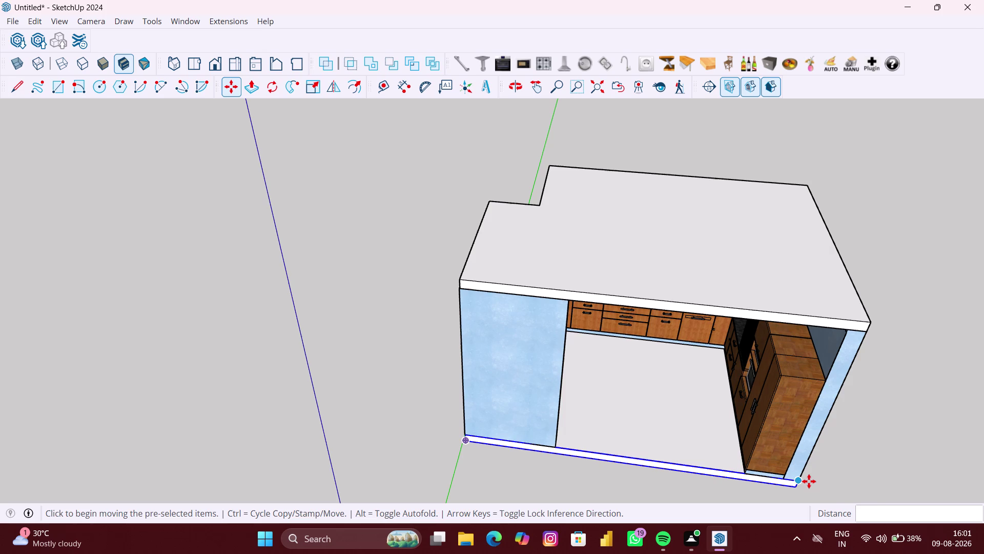
key(space)
click(863, 470)
Orbit and zoom around the kitchen to see it with both slabs.
middle_drag(900, 445, 883, 424)
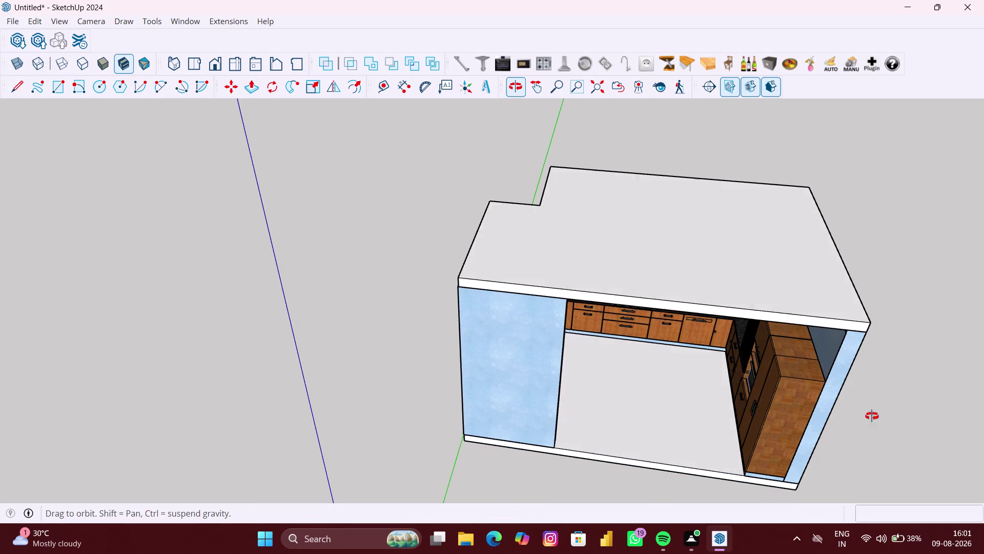
middle_drag(883, 425, 876, 418)
middle_drag(743, 362, 771, 290)
scroll(up, 3)
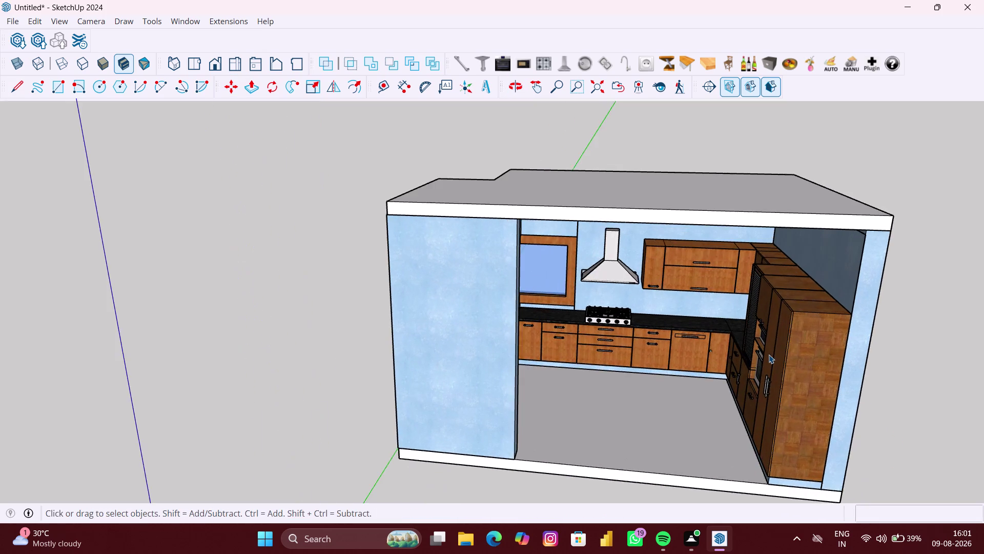
middle_drag(772, 354, 776, 333)
scroll(up, 3)
Select the kitchen group, then open and dismiss its context menu.
click(645, 458)
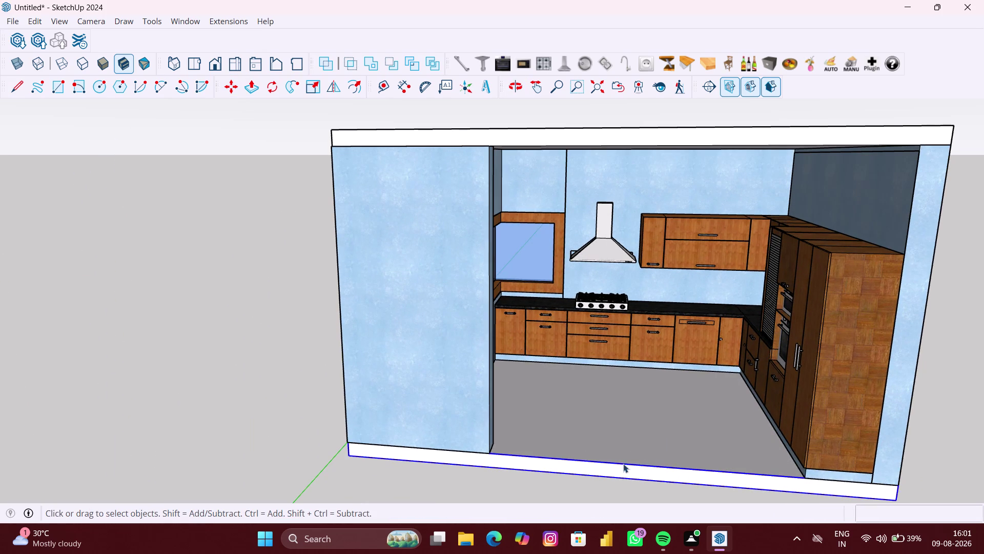
scroll(up, 3)
click(638, 444)
drag(20, 405, 45, 406)
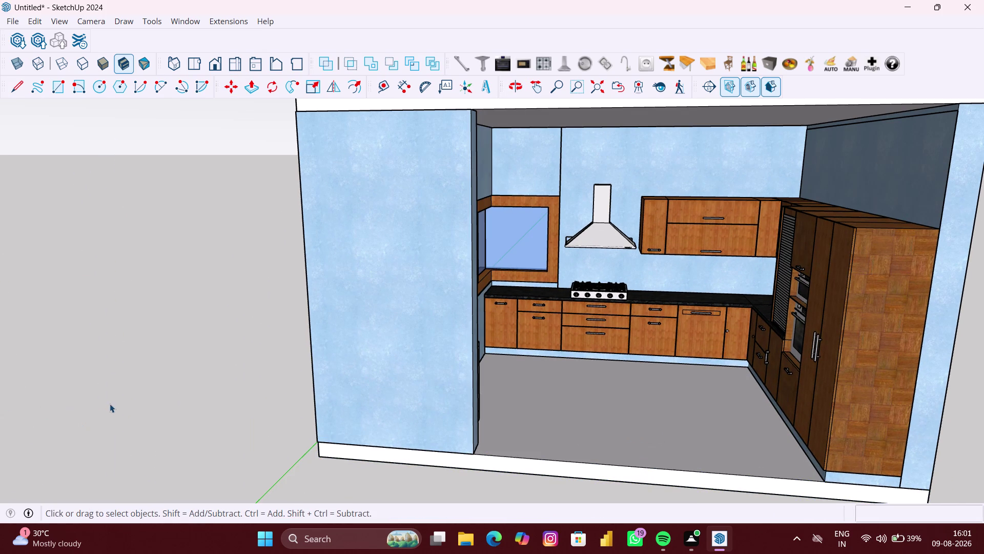
click(113, 403)
scroll(down, 3)
click(594, 420)
right_click(593, 421)
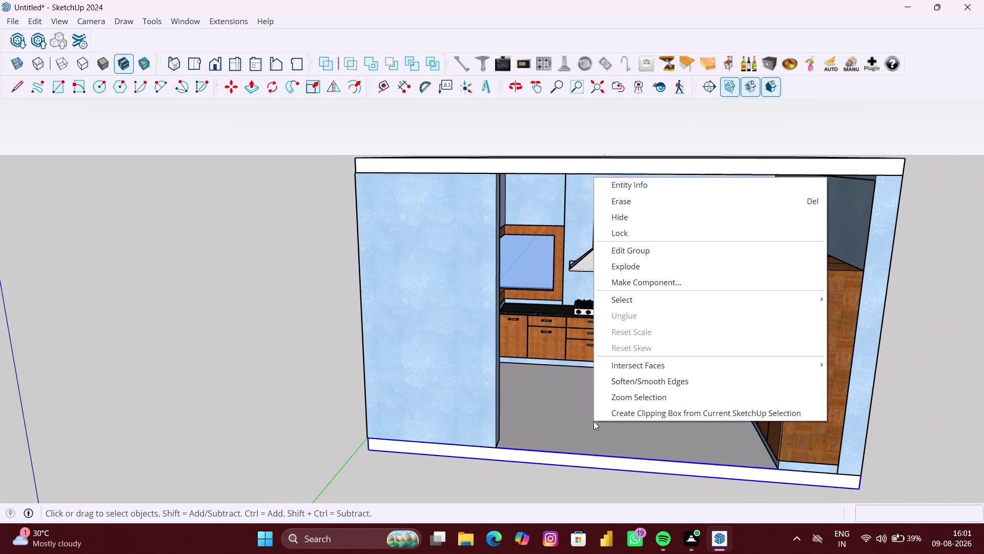
click(563, 416)
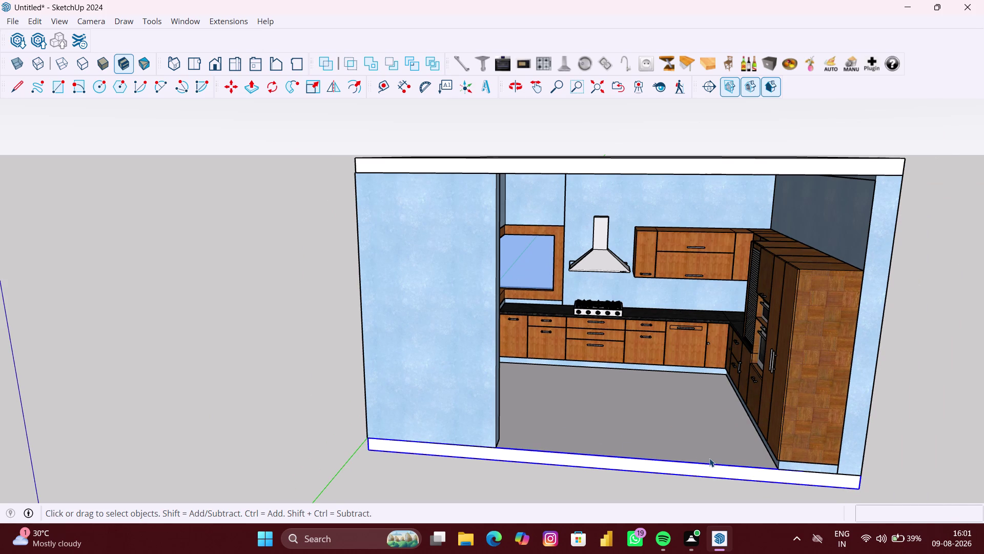
Activate Paint Bucket and browse the material collections to the Tile collection.
key(b)
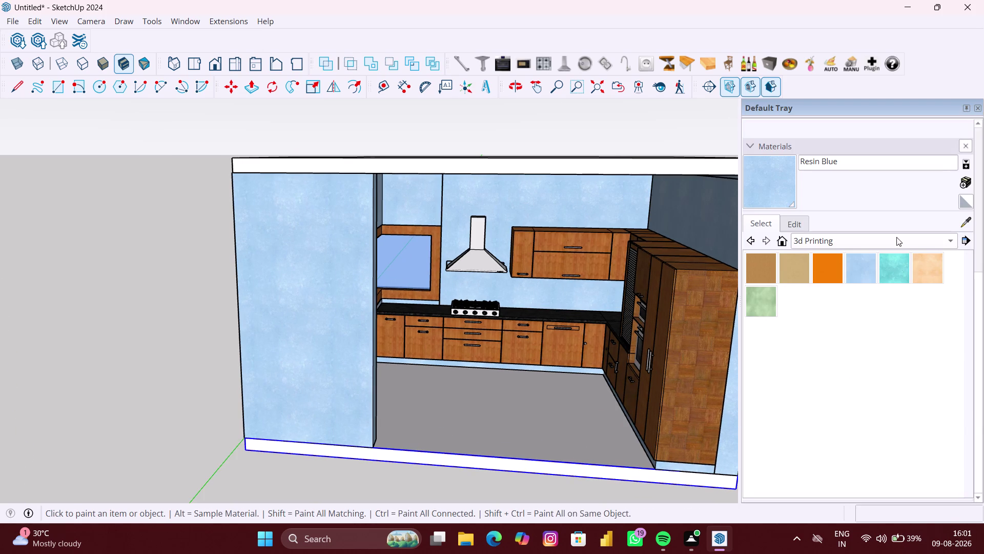
click(895, 234)
click(841, 249)
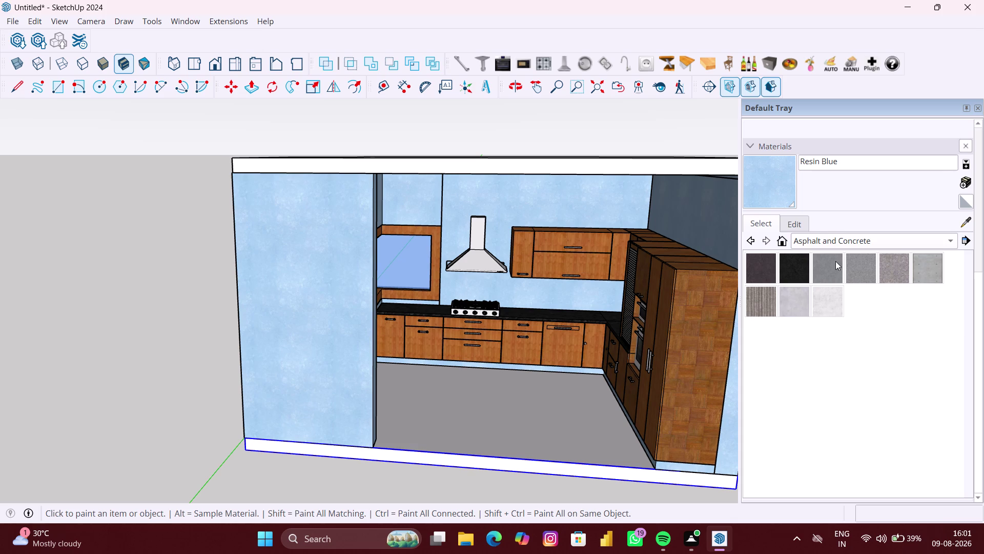
click(844, 244)
click(836, 228)
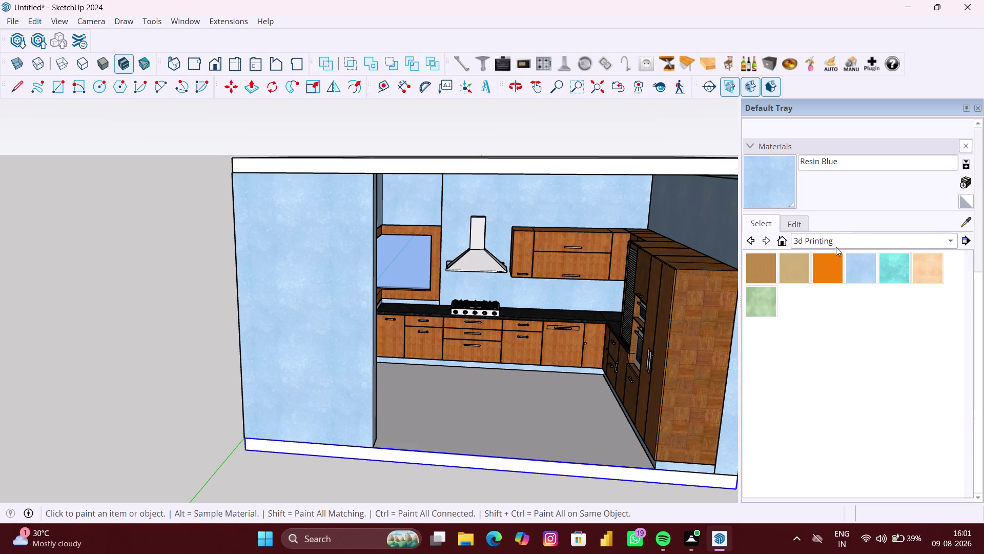
click(825, 238)
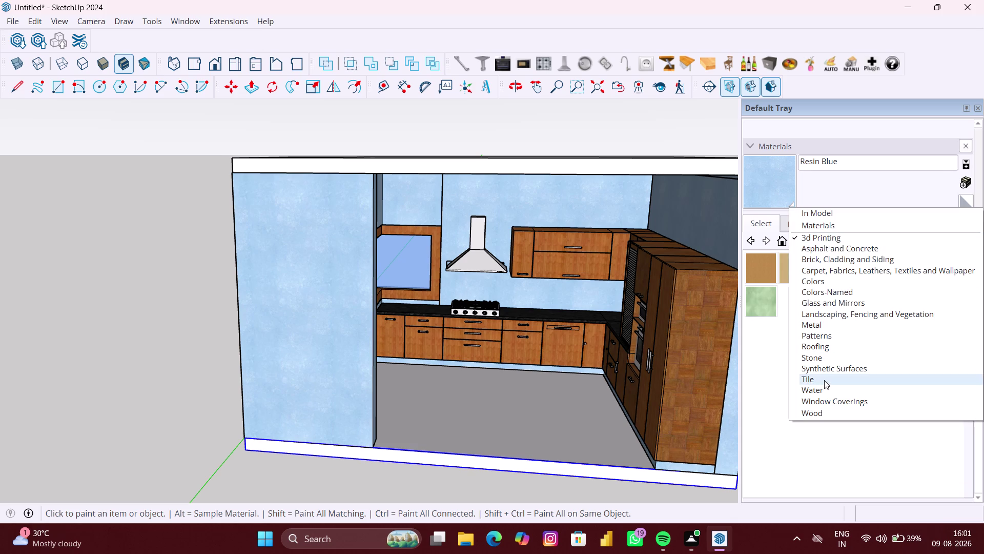
click(824, 380)
Paint the kitchen floor slab with Tile Linen, then Tile Travertine 2 inch.
scroll(down, 3)
scroll(down, 3)
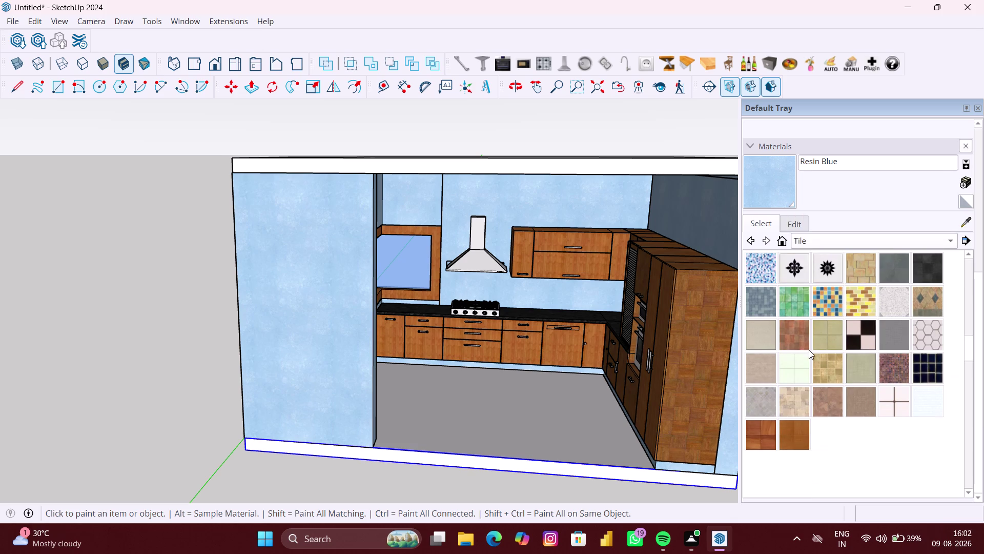
click(858, 375)
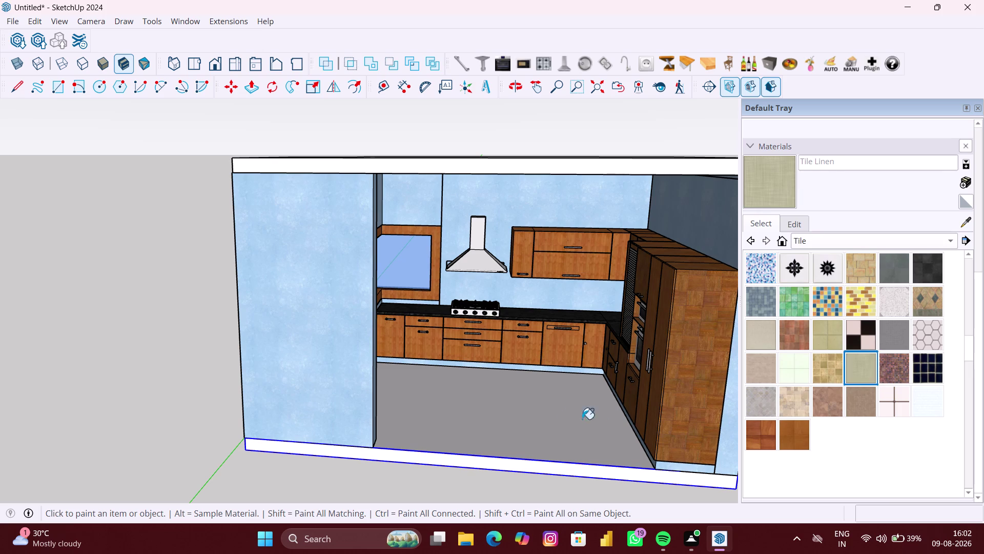
click(540, 427)
scroll(down, 3)
click(754, 412)
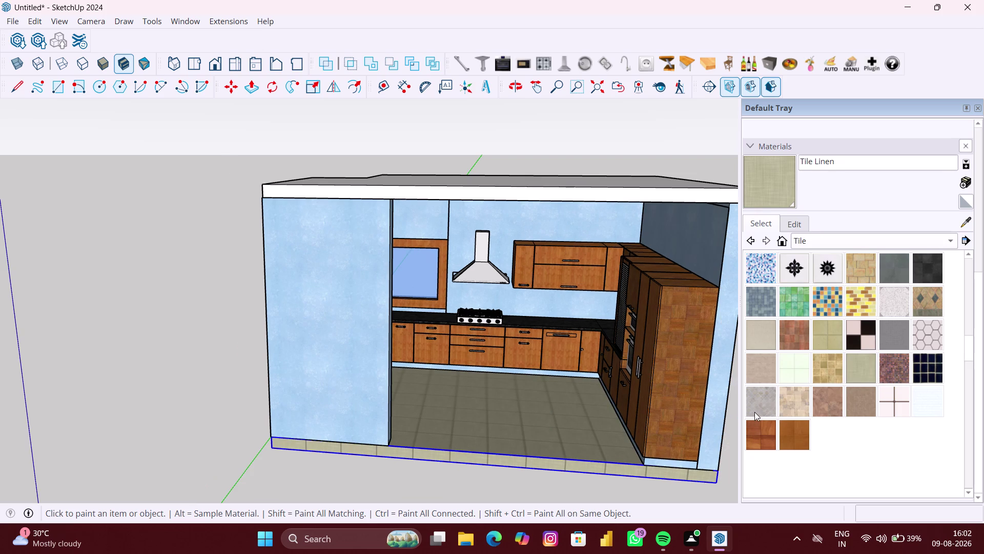
click(537, 437)
scroll(down, 3)
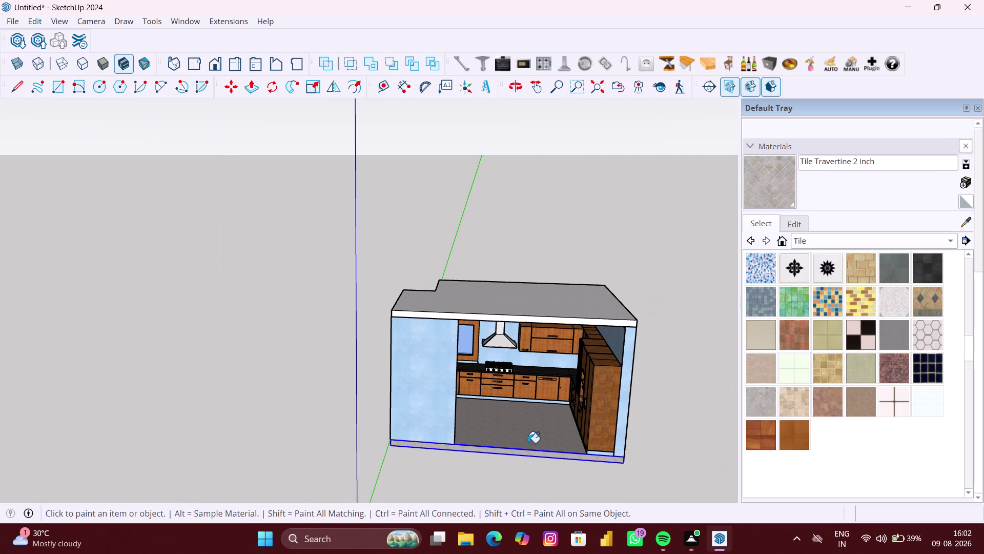
key(space)
click(632, 431)
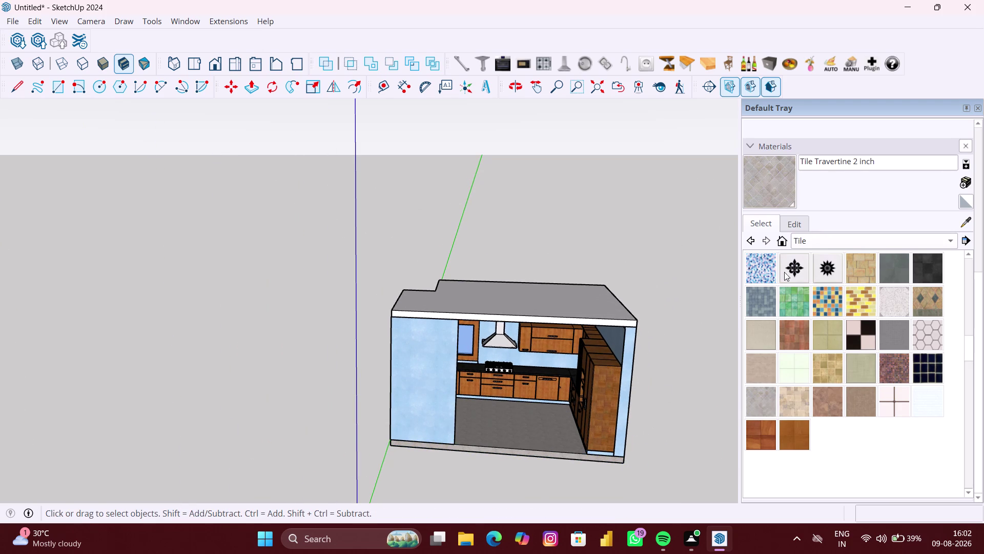
Pick Polished Concrete New from the Asphalt and Concrete collection.
click(814, 239)
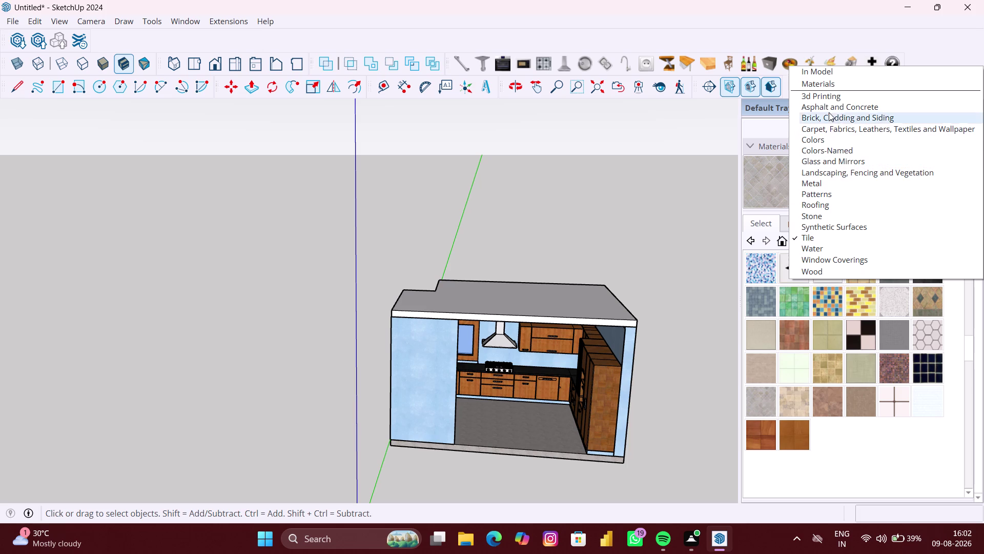
click(823, 103)
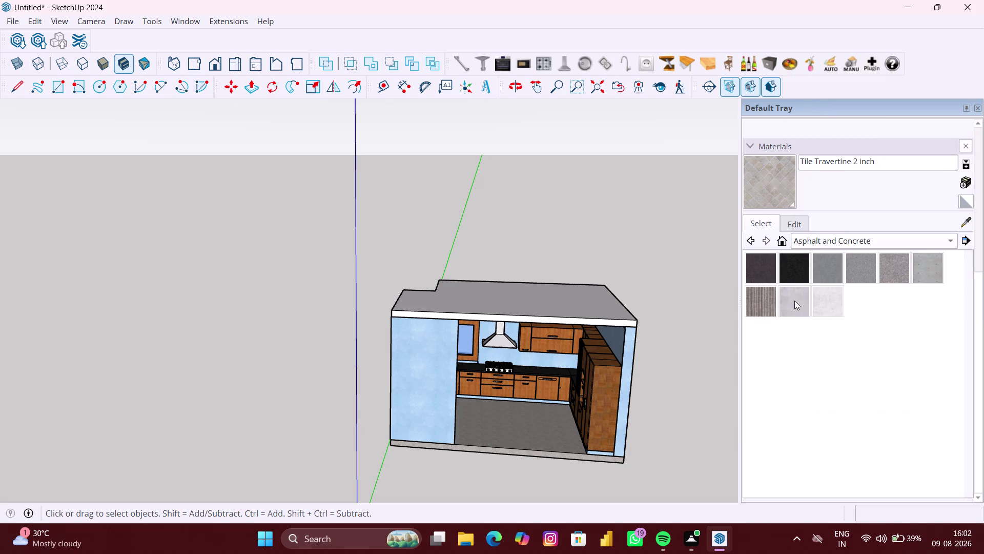
click(794, 300)
click(552, 296)
Orbit, zoom and pan around the kitchen interior toward its front.
scroll(up, 3)
middle_drag(541, 326, 542, 306)
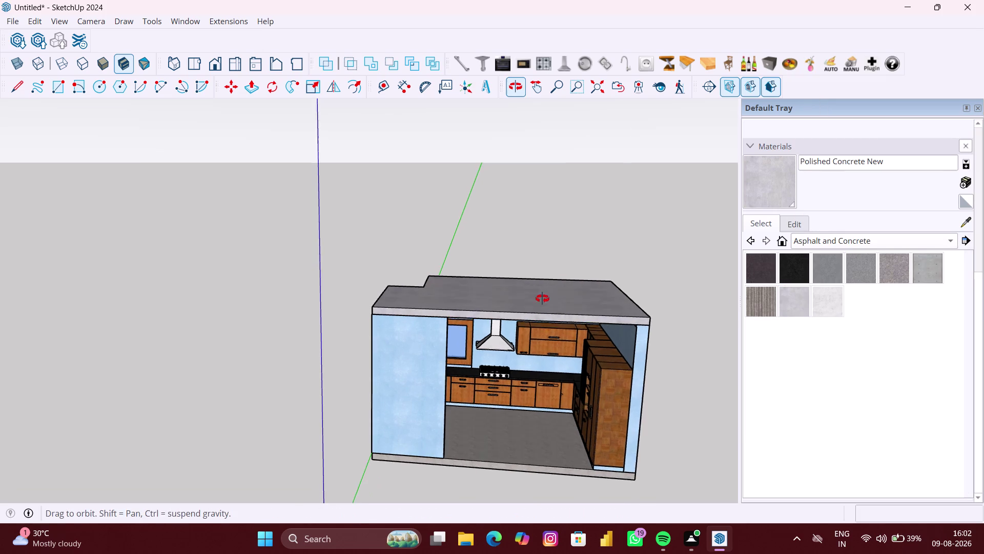
middle_drag(542, 306, 559, 195)
scroll(up, 3)
middle_drag(556, 282, 577, 290)
scroll(up, 3)
scroll(down, 3)
key(space)
click(327, 335)
scroll(up, 3)
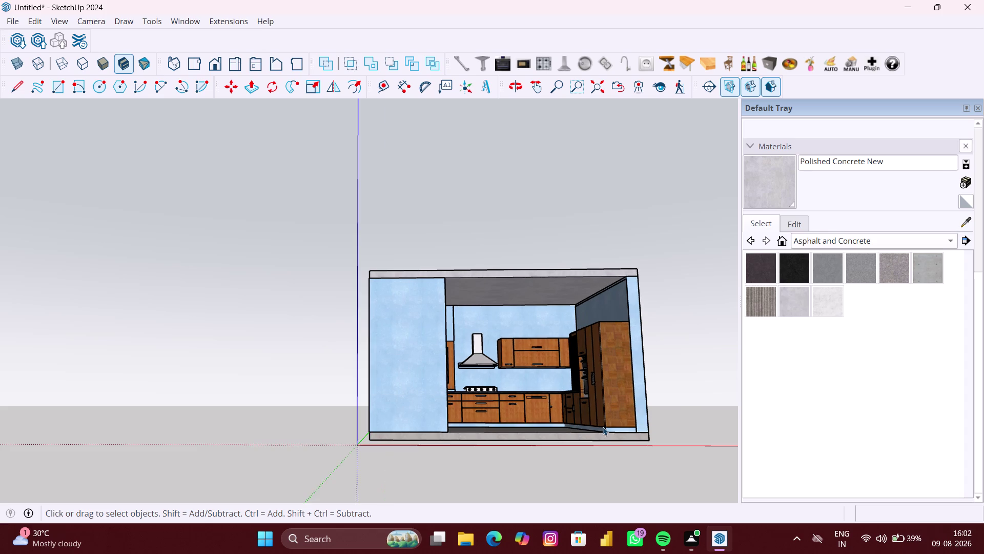
middle_drag(603, 427, 573, 447)
scroll(up, 3)
middle_drag(631, 455, 623, 491)
scroll(up, 3)
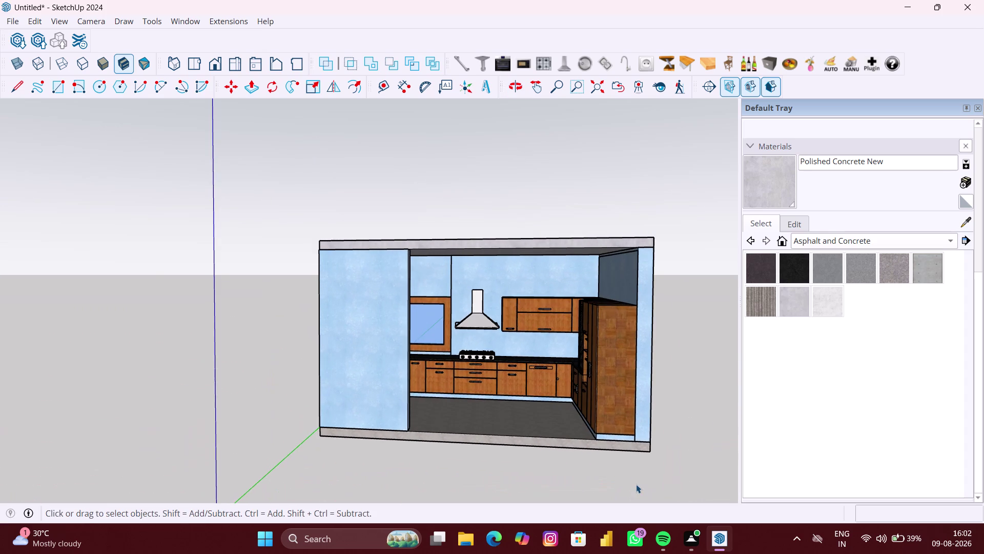
scroll(up, 3)
middle_drag(636, 482, 630, 496)
scroll(down, 3)
middle_drag(627, 471, 627, 470)
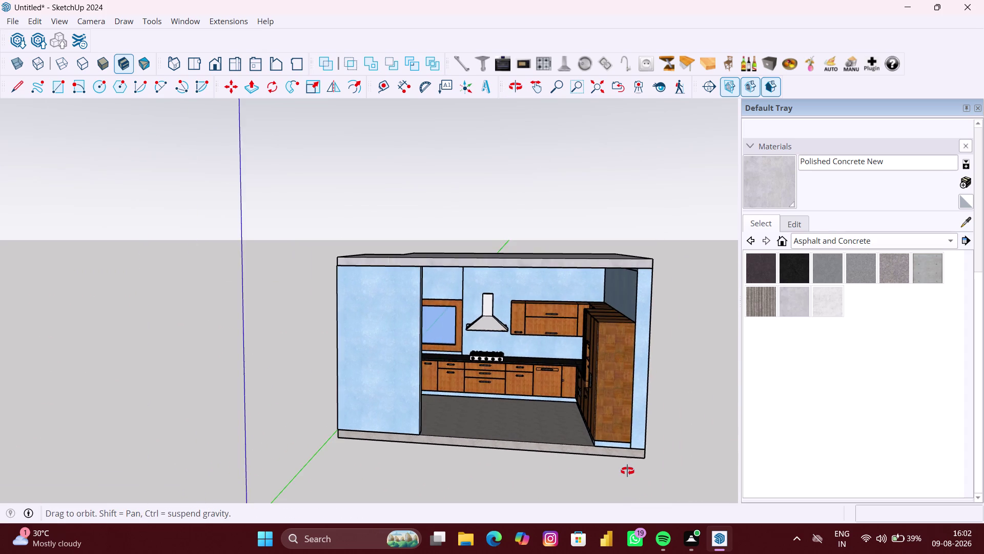
middle_drag(627, 470, 618, 474)
scroll(up, 3)
scroll(up, 3)
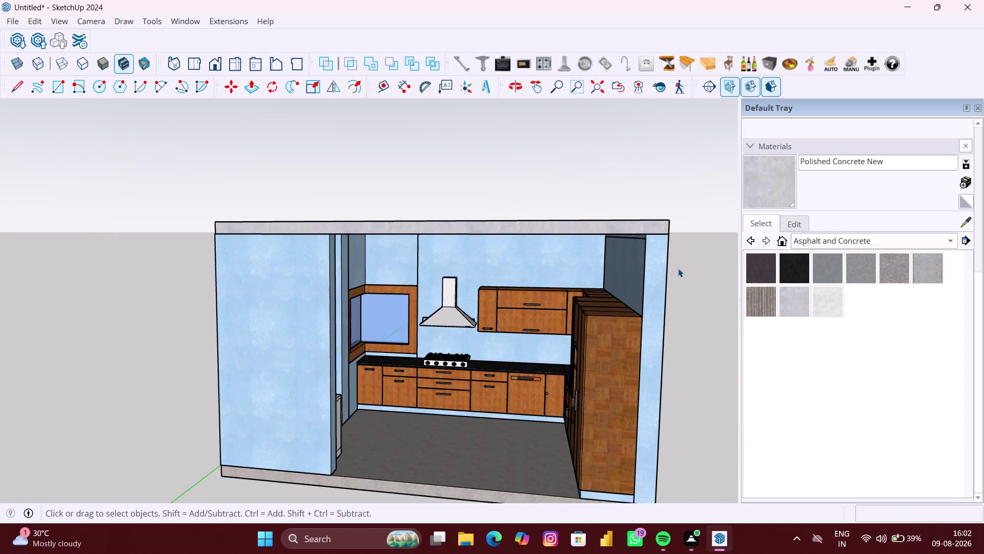
scroll(up, 3)
middle_drag(667, 258, 768, 243)
scroll(up, 3)
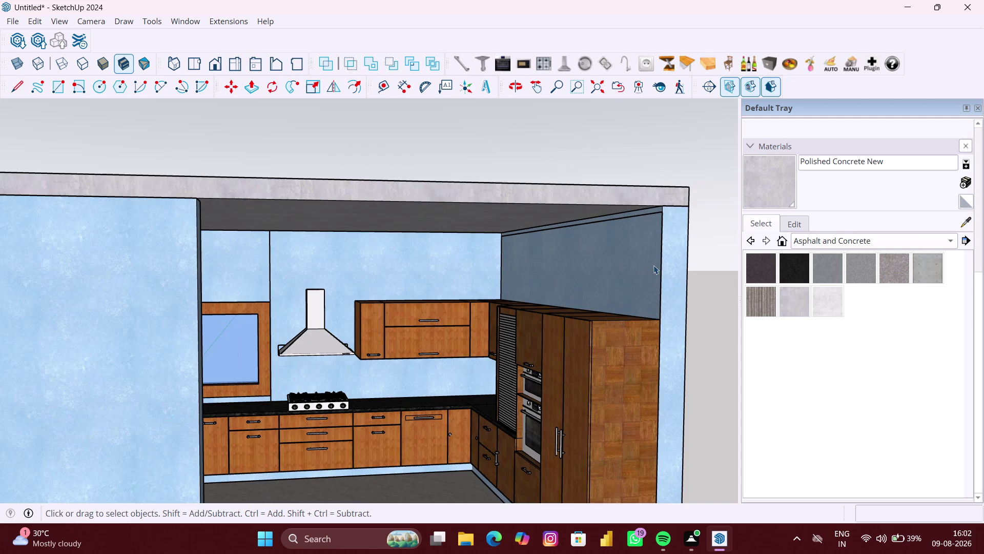
scroll(up, 3)
scroll(up, 3)
scroll(down, 3)
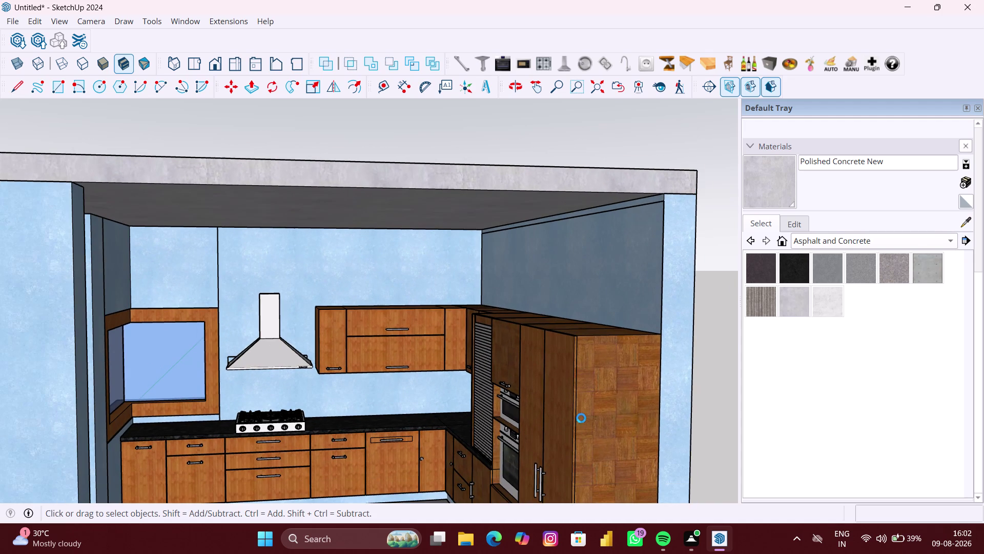
scroll(down, 3)
scroll(down, 3)
Orbit out around the fridge side and back to view the whole model.
middle_drag(670, 396, 633, 420)
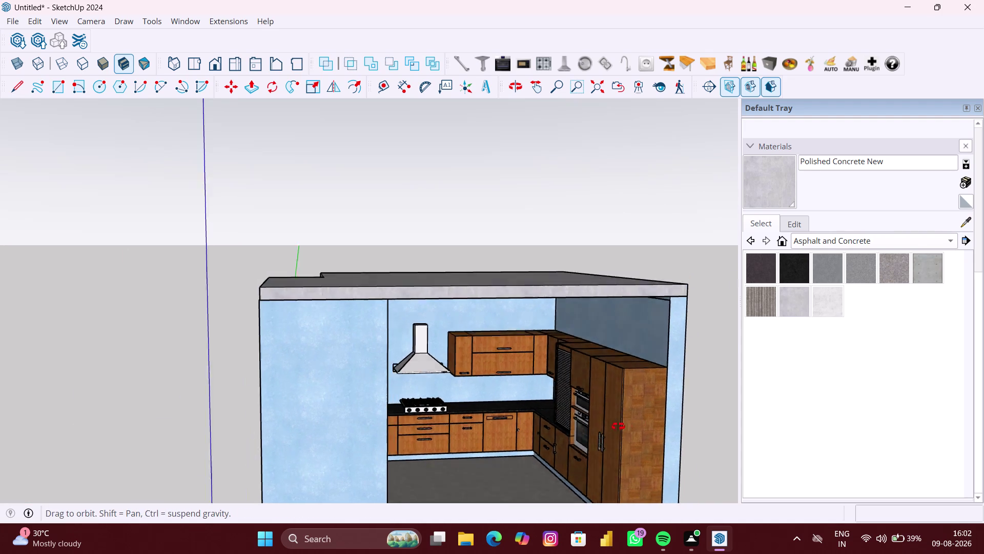
middle_drag(633, 420, 585, 433)
middle_drag(570, 428, 500, 418)
scroll(up, 3)
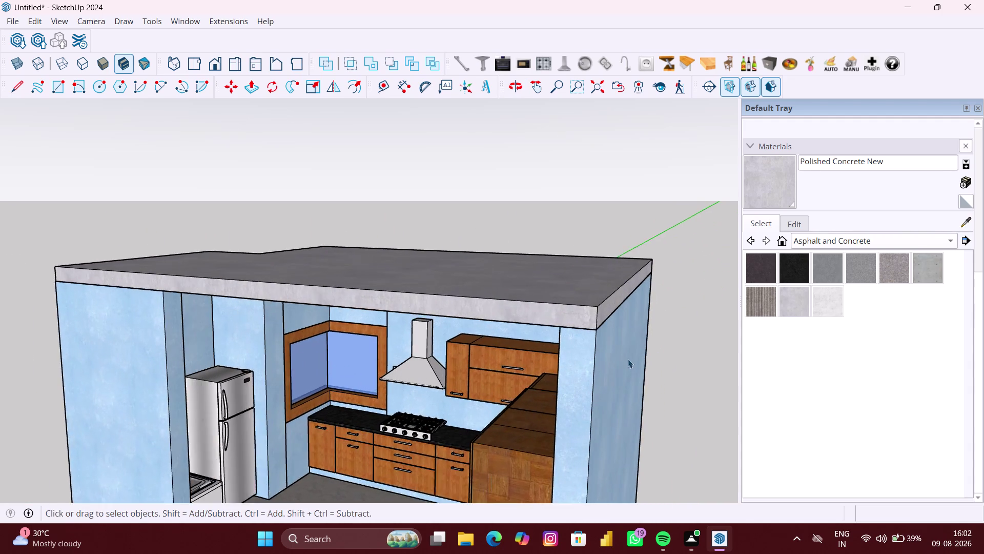
scroll(up, 3)
middle_drag(519, 387, 681, 326)
scroll(down, 3)
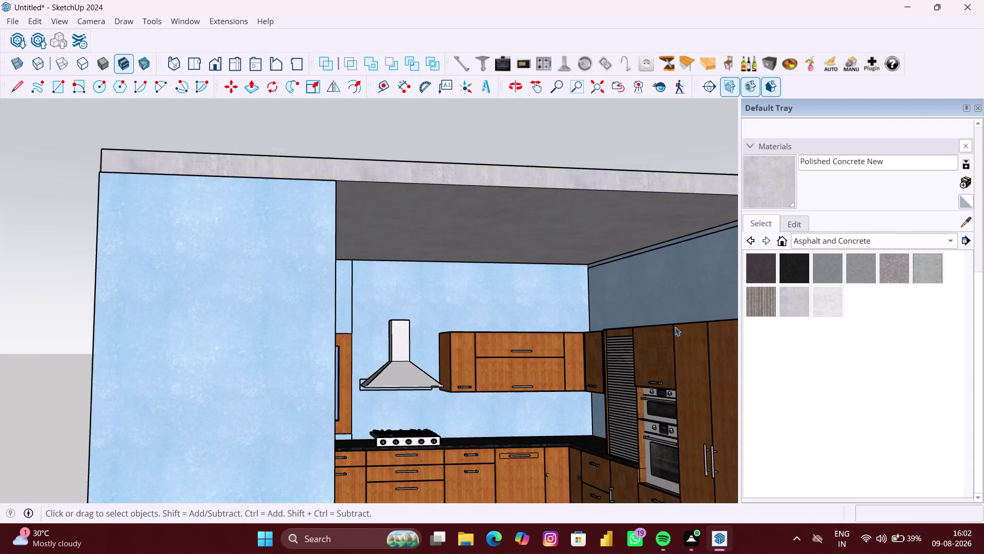
scroll(down, 3)
middle_drag(647, 358, 556, 390)
scroll(down, 3)
middle_drag(577, 386, 503, 385)
click(562, 344)
scroll(up, 3)
middle_drag(568, 435, 570, 440)
click(369, 442)
scroll(up, 3)
scroll(down, 3)
middle_drag(511, 444, 555, 446)
scroll(up, 3)
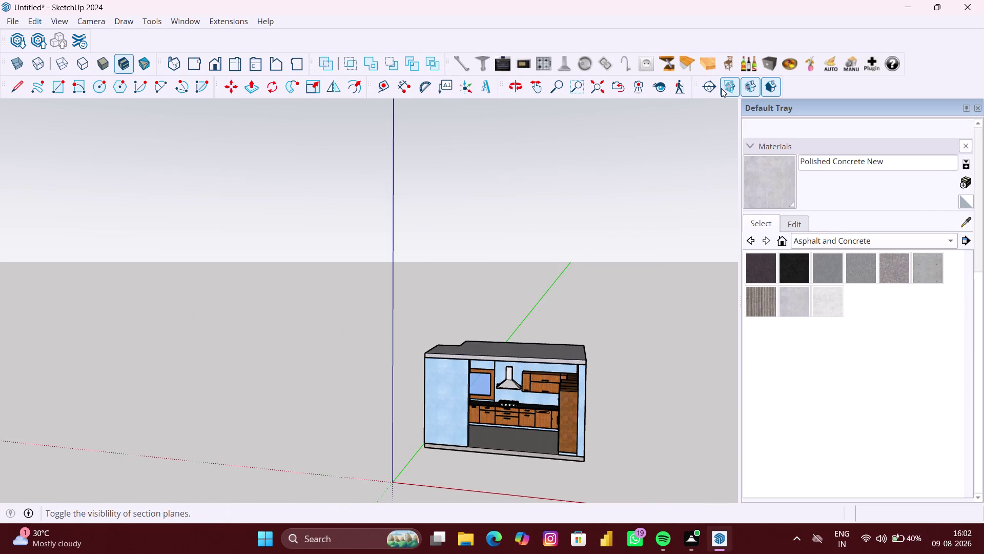
Toggle section plane display, zoom onto the hood and cabinets, and face the front.
click(977, 110)
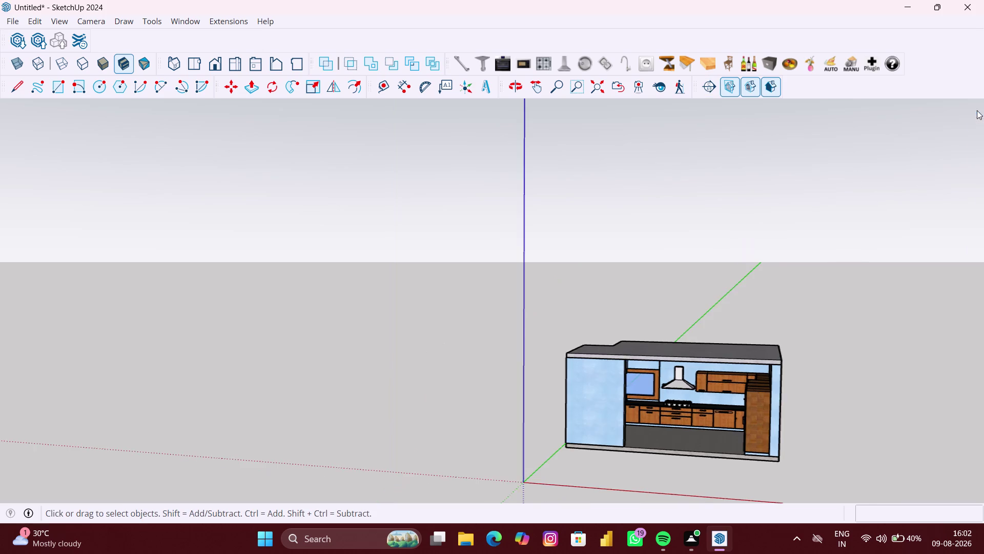
scroll(up, 3)
middle_drag(724, 444, 754, 402)
scroll(up, 3)
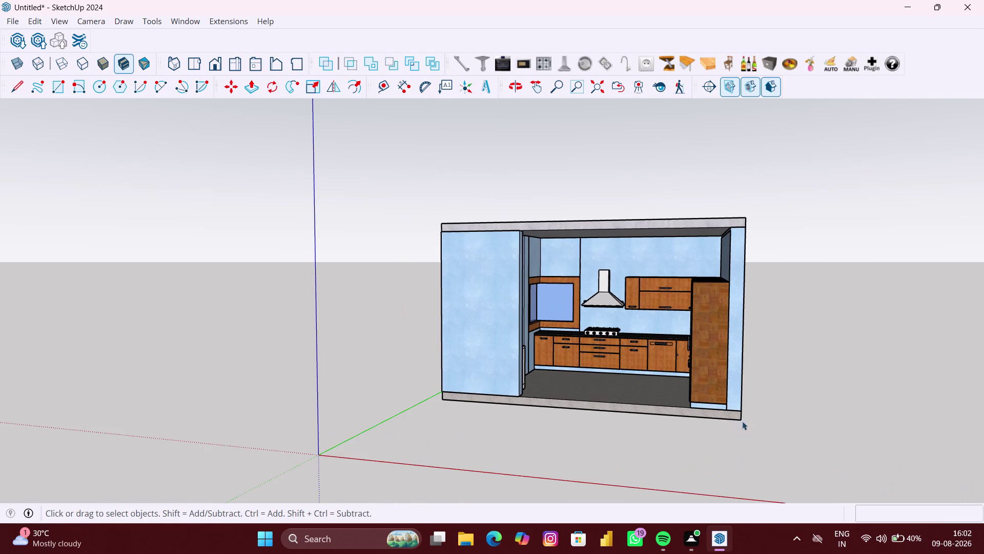
click(573, 85)
drag(389, 181, 739, 355)
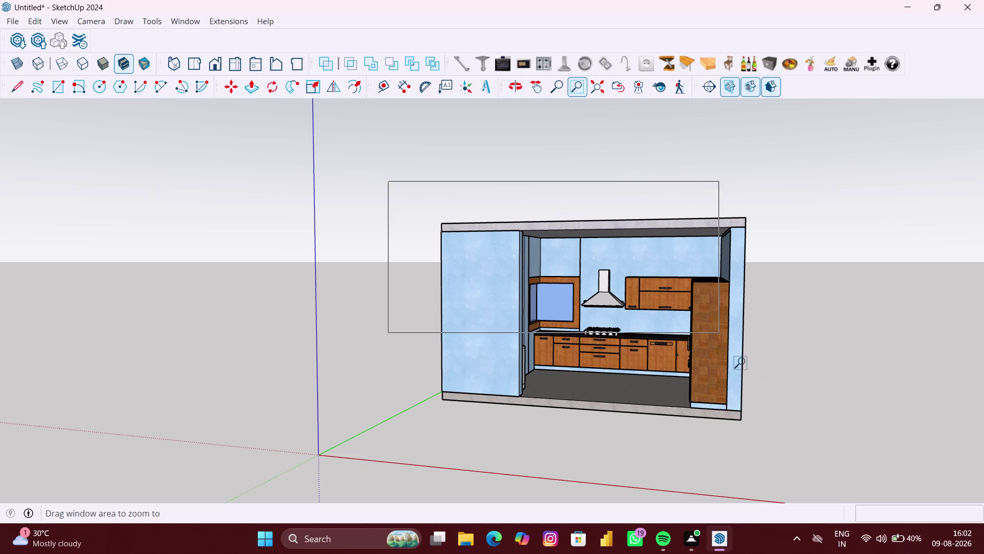
drag(739, 355, 874, 502)
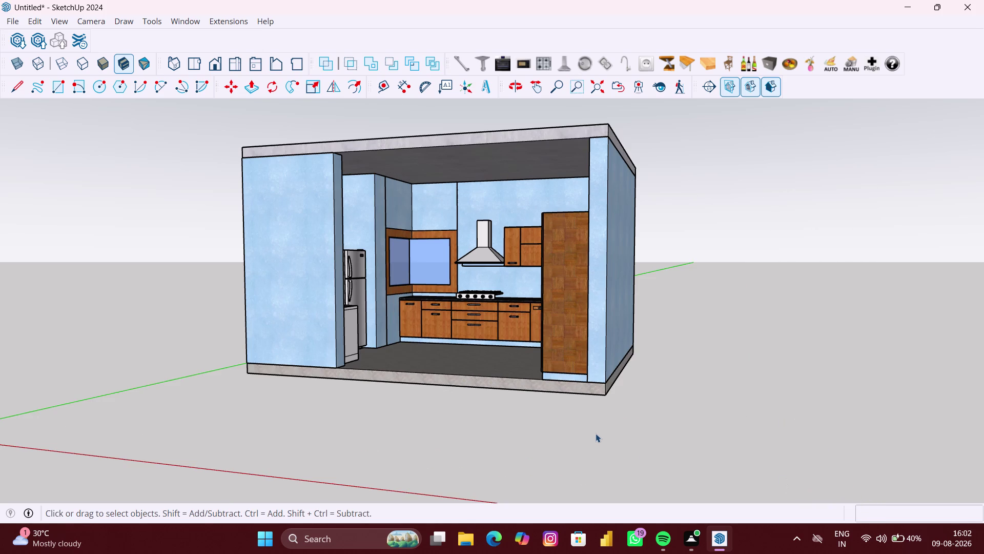
middle_drag(597, 432, 750, 490)
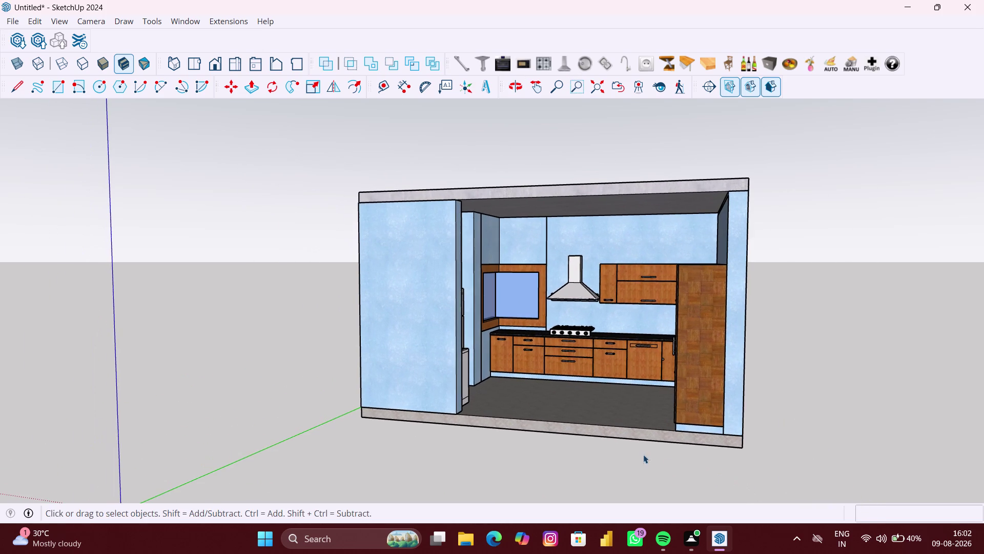
middle_drag(637, 452, 677, 476)
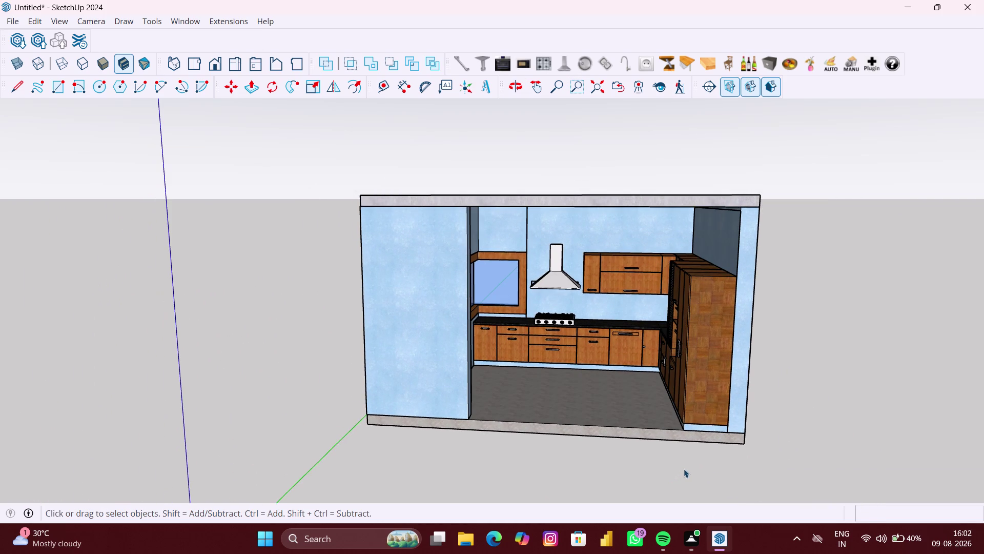
scroll(up, 3)
middle_drag(685, 464, 691, 454)
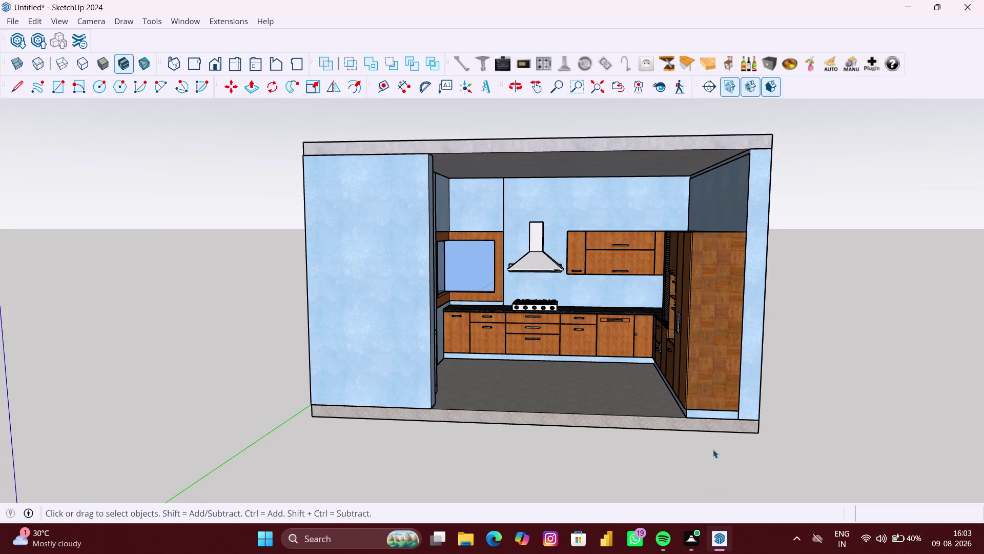
click(716, 87)
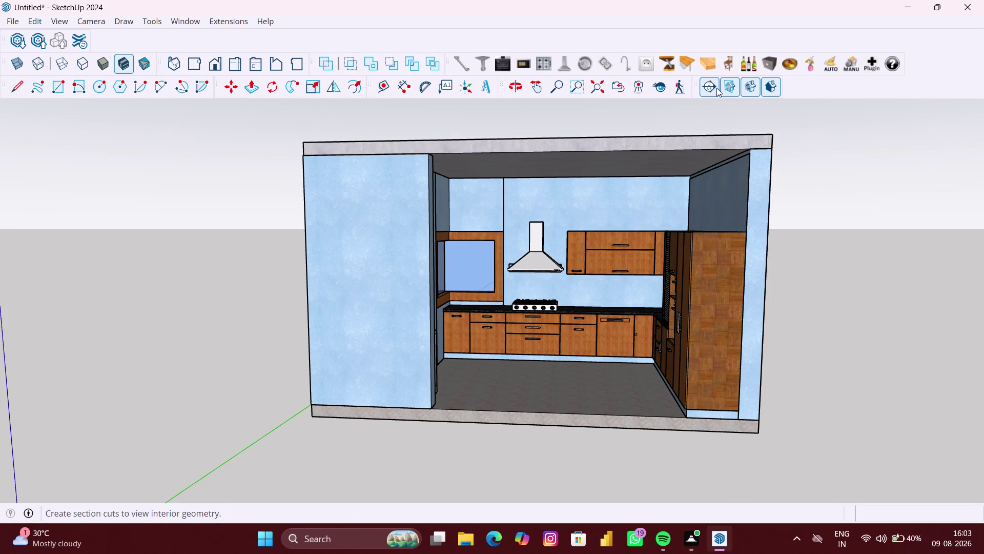
Place a section plane on the front wall and name it Section 2.
click(754, 299)
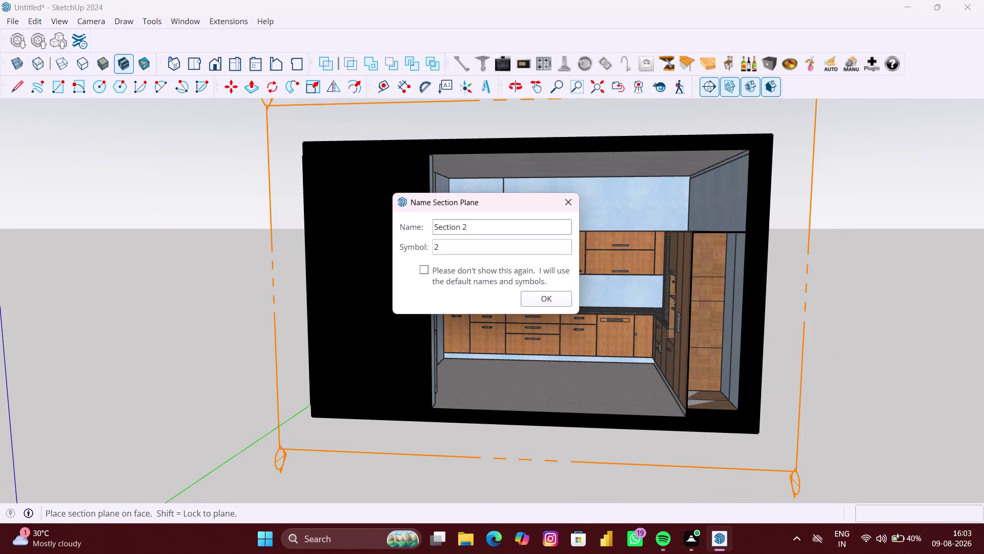
key(BackSpace)
key(1)
click(529, 245)
key(BackSpace)
key(1)
key(Return)
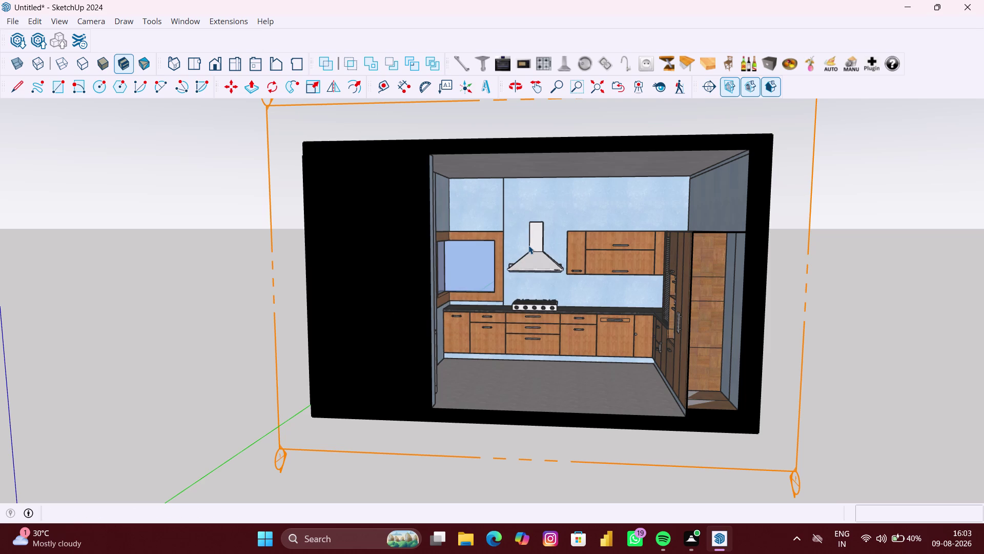
Move Section 2 into the kitchen so it cuts past the front walls.
click(796, 485)
key(m)
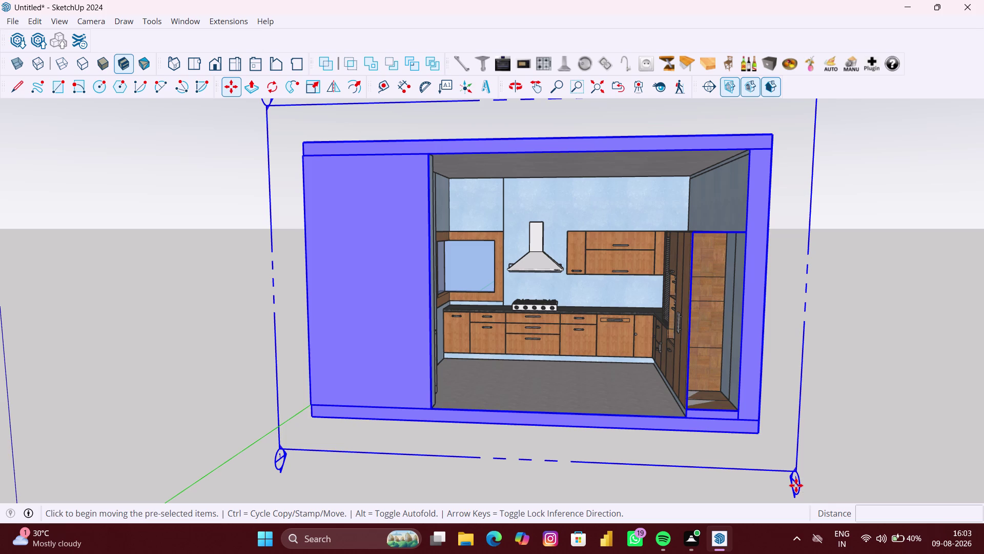
click(796, 485)
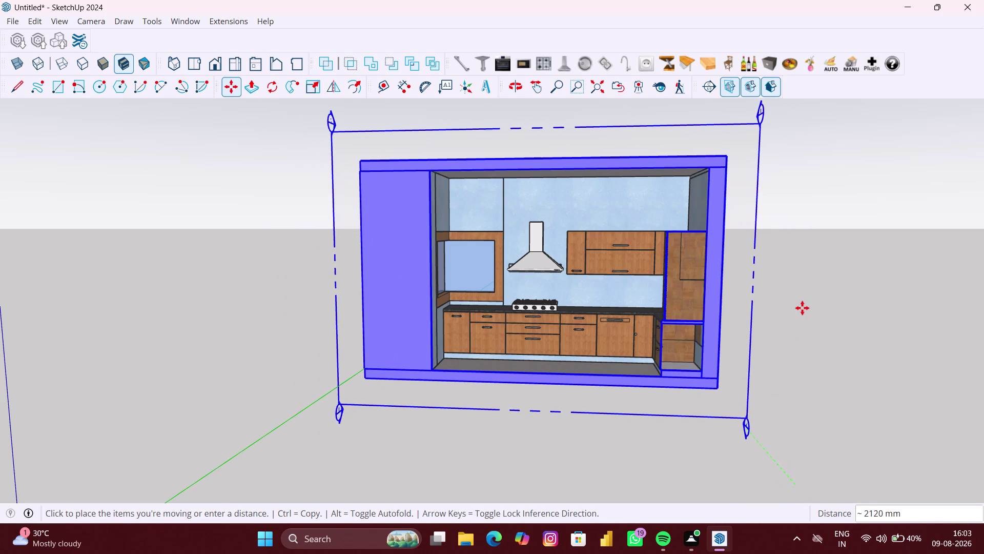
click(780, 361)
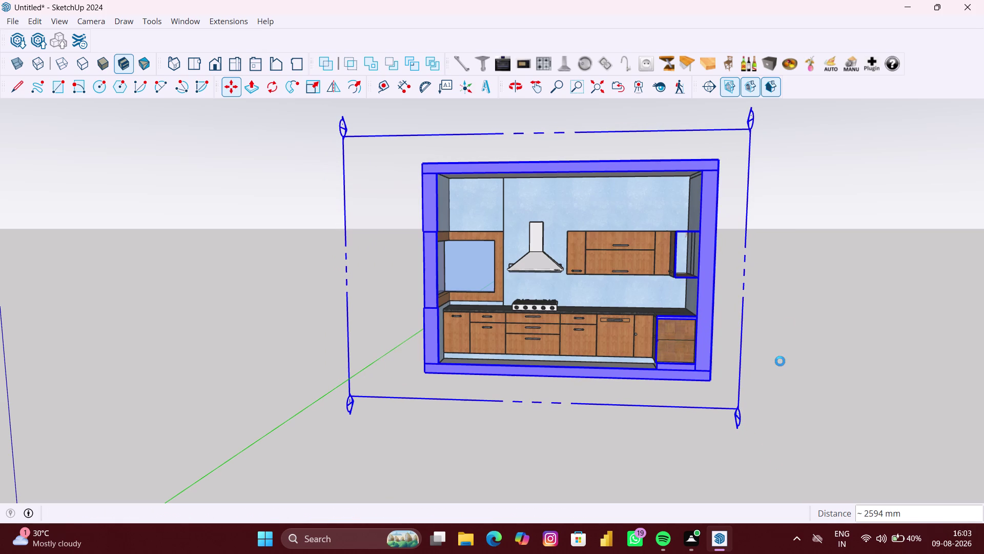
key(space)
scroll(up, 3)
click(585, 430)
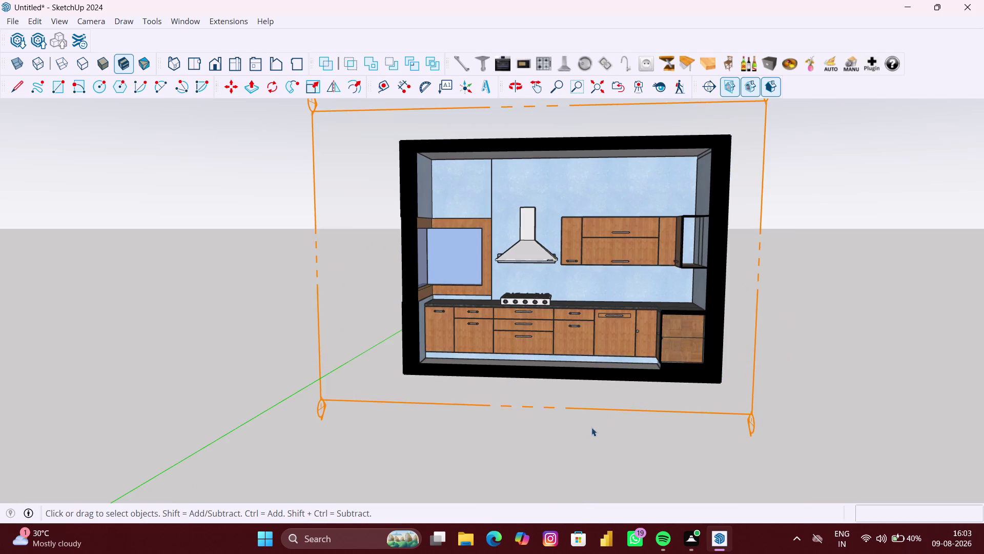
Orbit and pan to square up the view of the cut kitchen front.
scroll(up, 3)
scroll(up, 3)
middle_drag(604, 375, 611, 373)
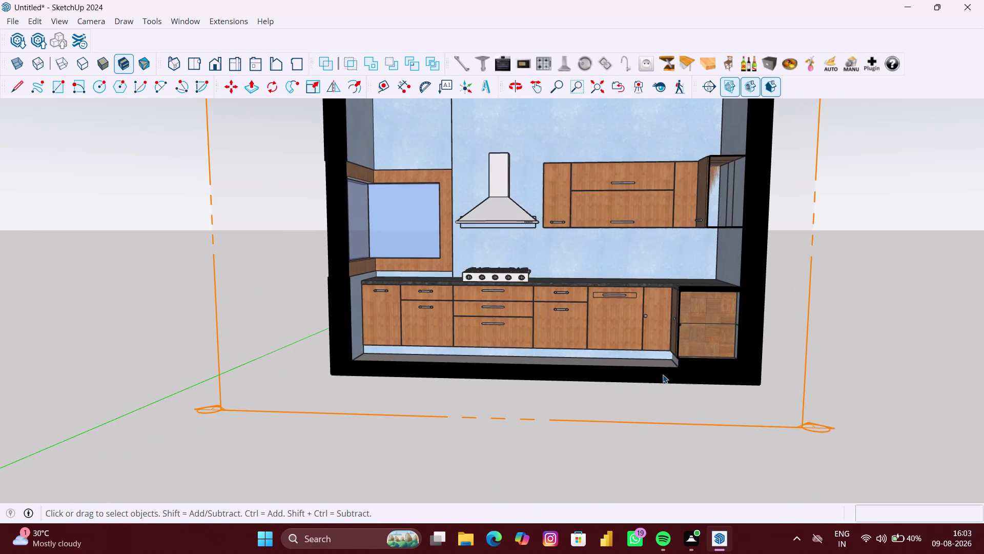
middle_drag(664, 374, 667, 447)
scroll(up, 3)
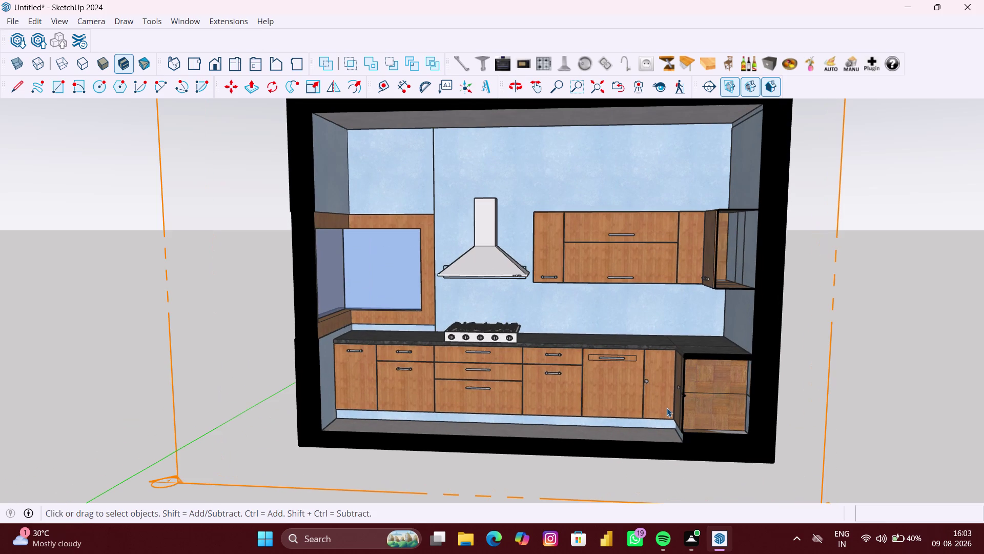
middle_drag(668, 404, 679, 404)
scroll(down, 3)
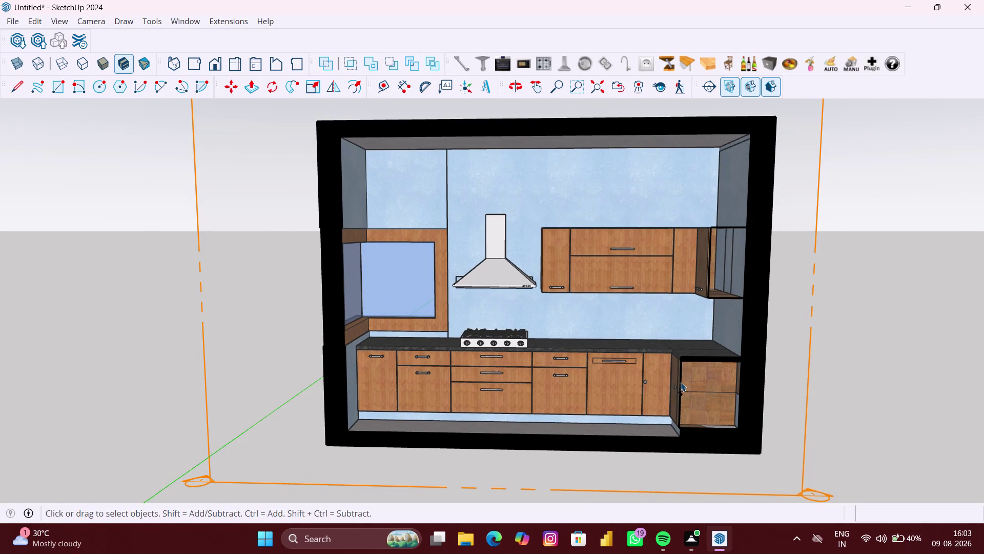
middle_click(672, 361)
scroll(up, 3)
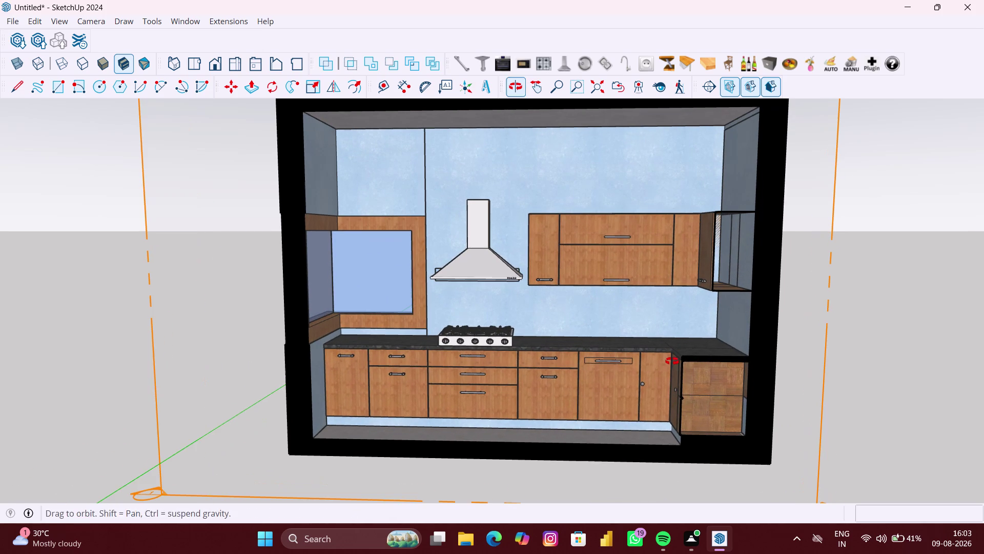
middle_drag(672, 360, 668, 390)
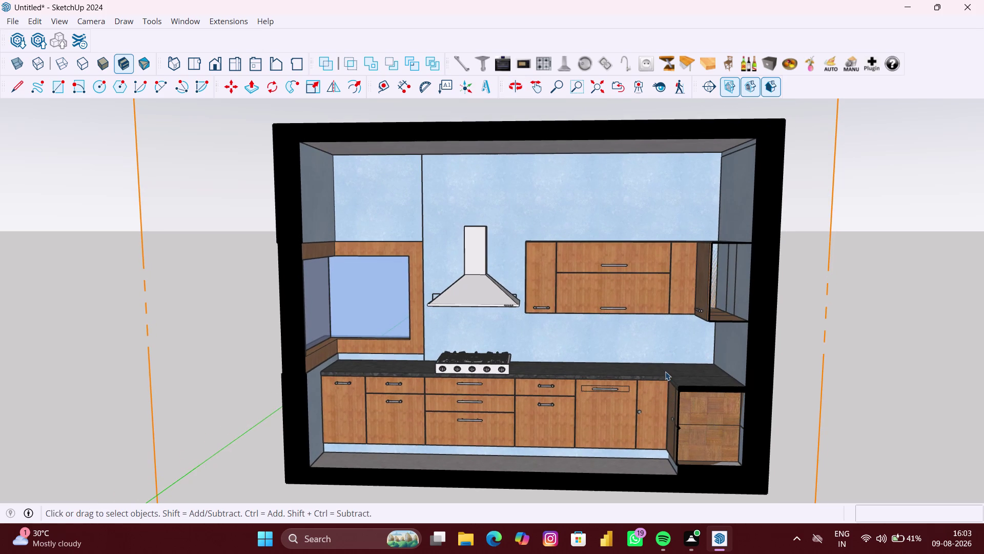
Zoom in and centre the cabinets, hood and hob in a close front view.
scroll(up, 3)
middle_drag(669, 370, 675, 367)
scroll(down, 3)
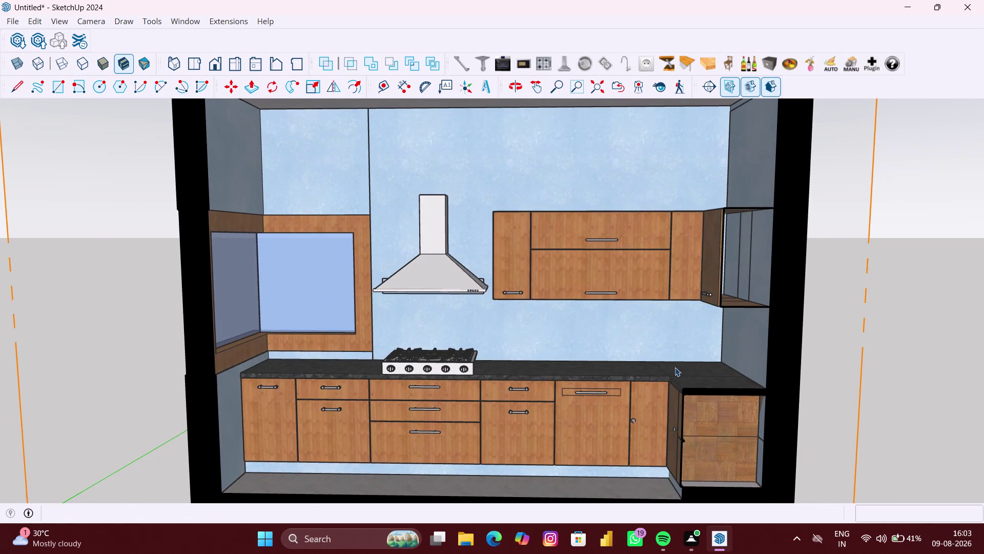
scroll(up, 3)
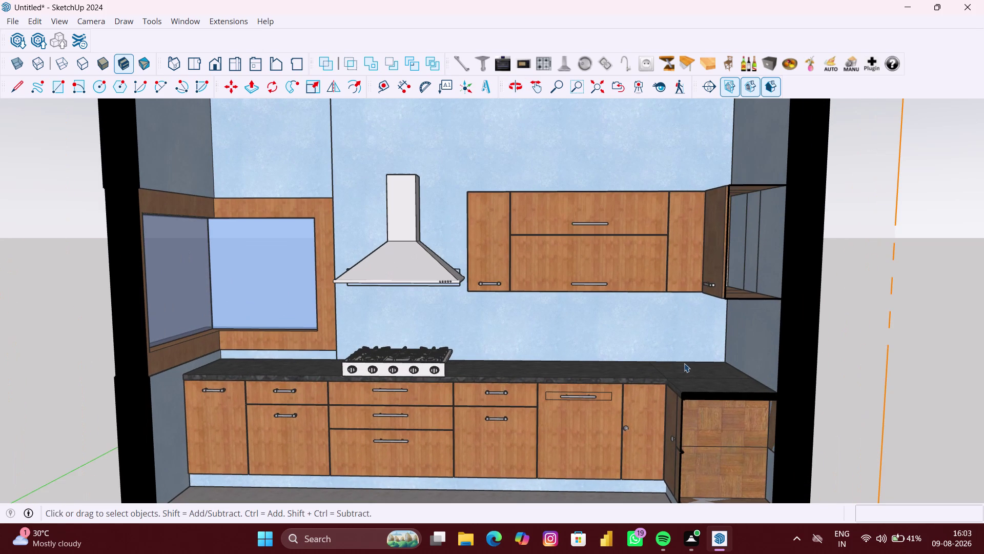
scroll(up, 3)
middle_drag(685, 363, 690, 362)
scroll(down, 3)
middle_click(662, 352)
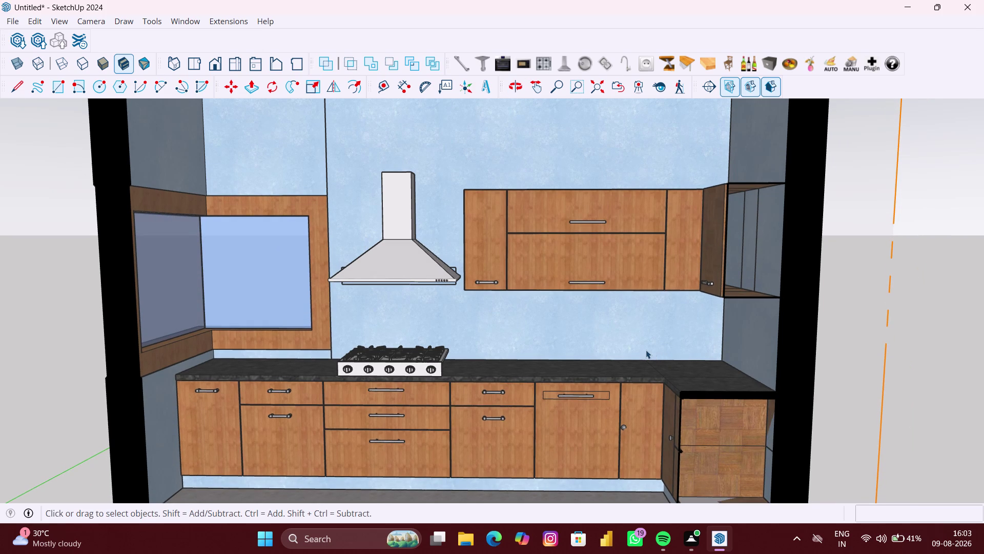
scroll(up, 3)
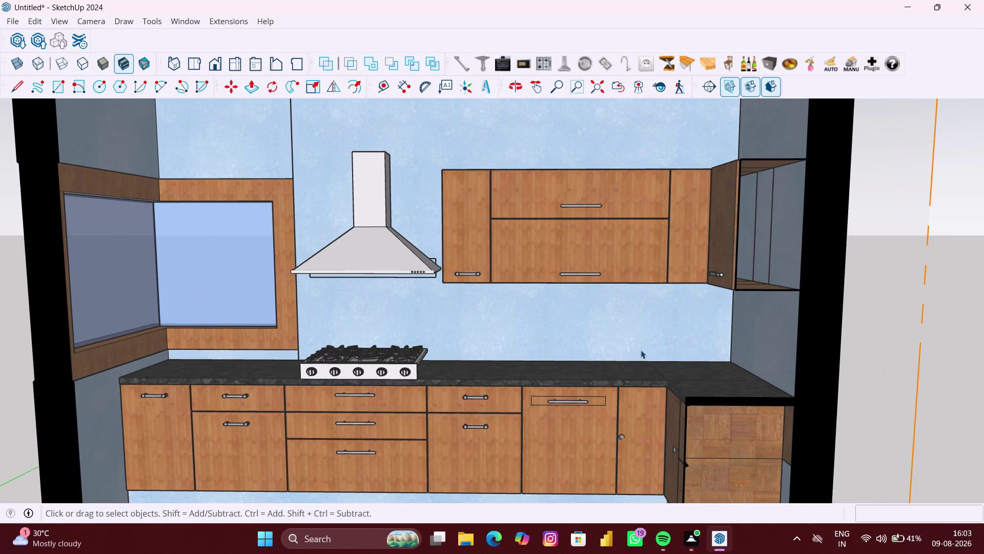
scroll(down, 3)
scroll(down, 3)
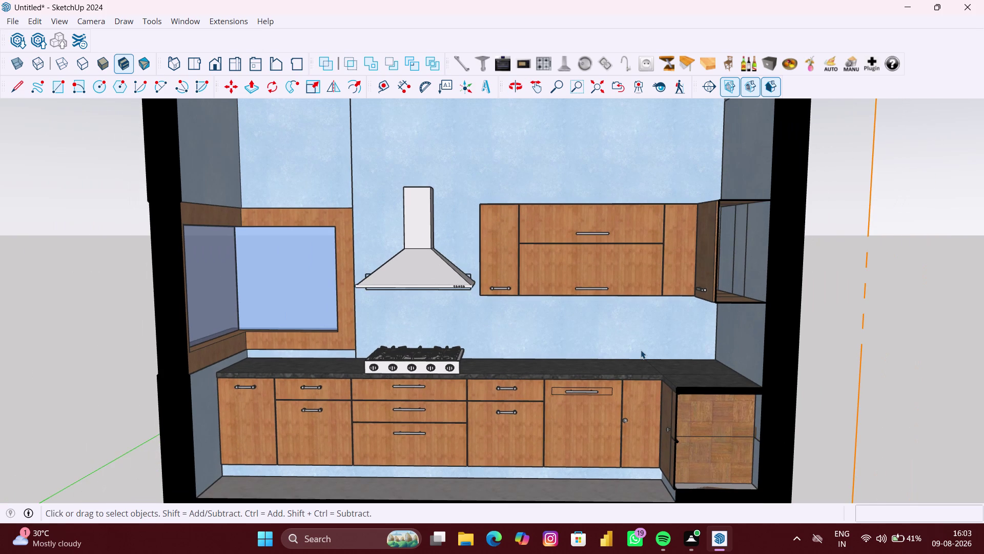
middle_click(641, 349)
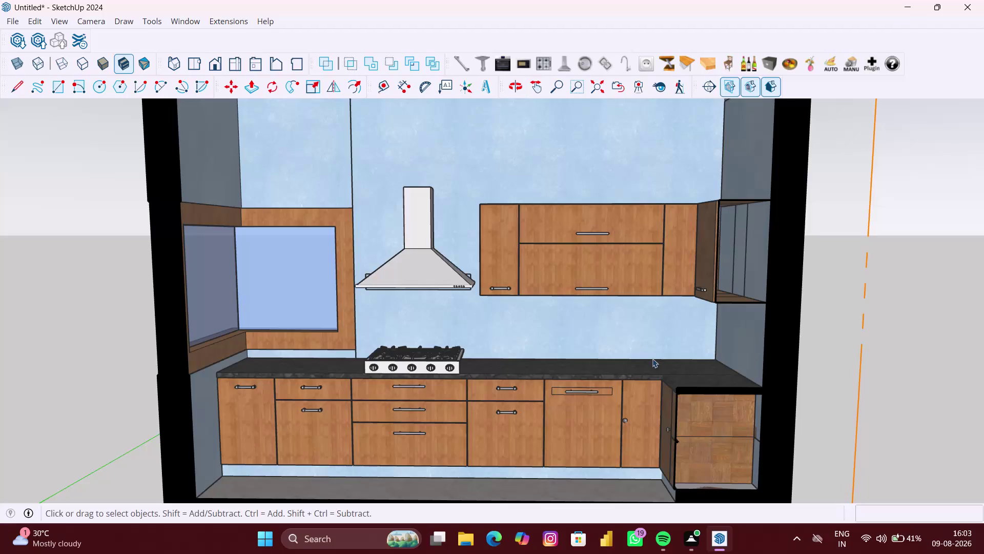
click(9, 19)
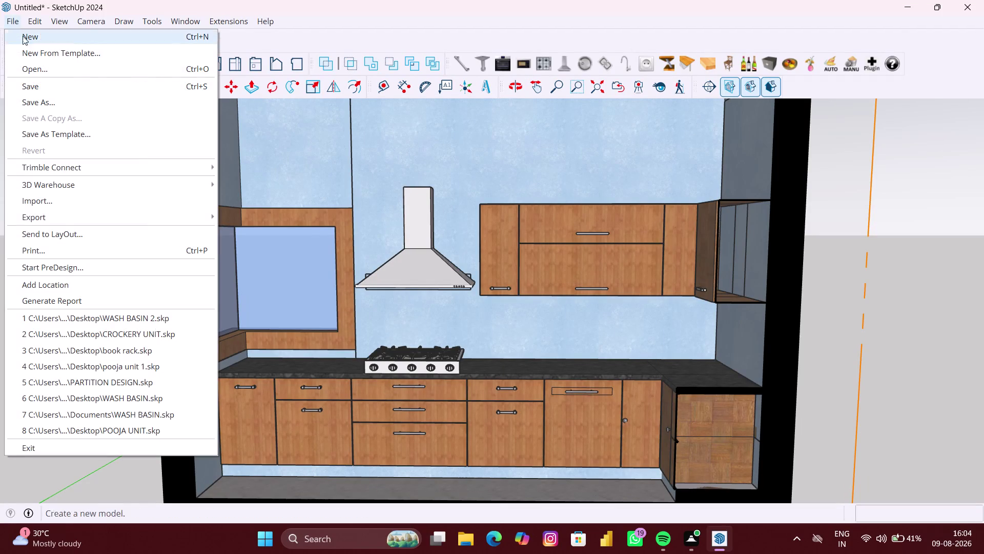
Start a 2D graphic export and type 'KITCHEN FRONT' as the file name.
click(46, 213)
click(275, 239)
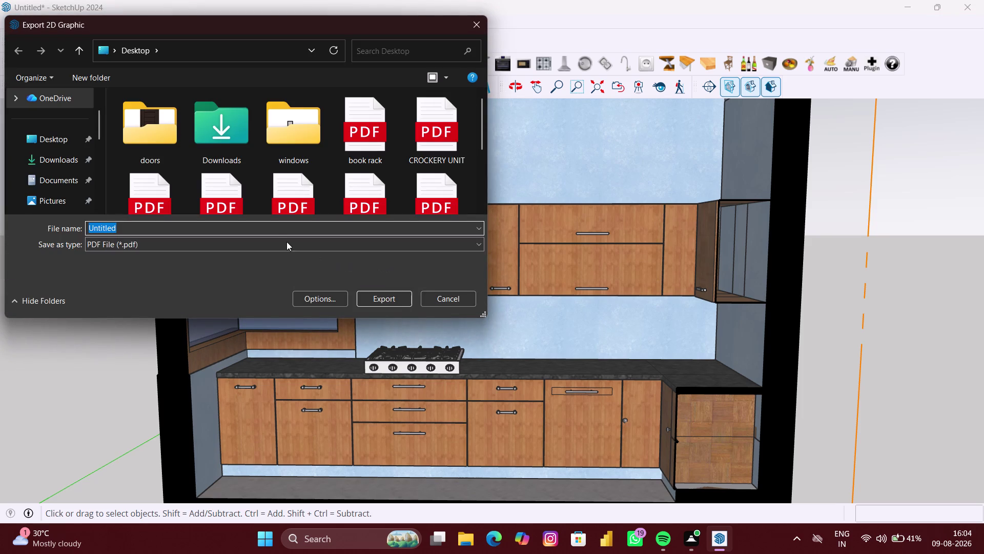
click(274, 233)
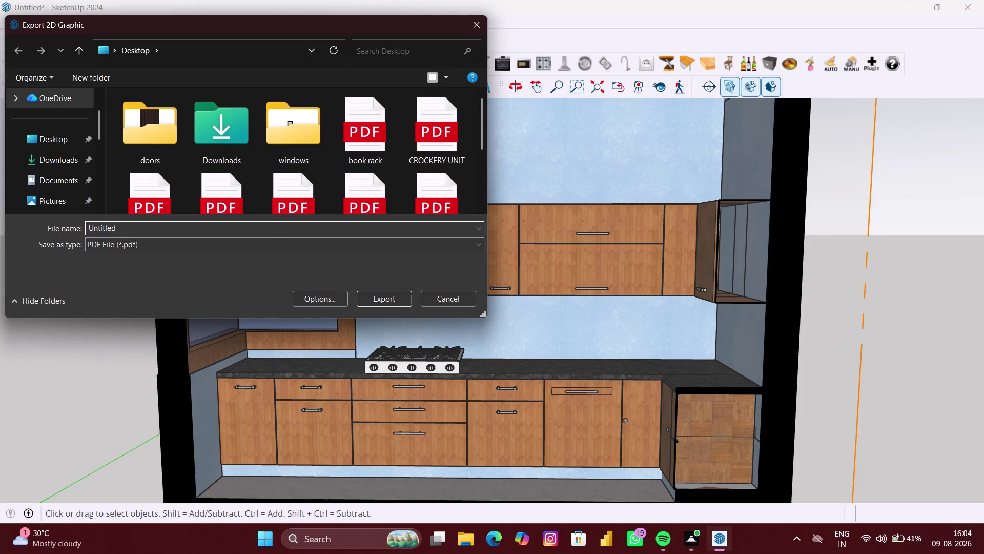
key(BackSpace)
key(BackSpace)
key(BackSpace)
text(K)
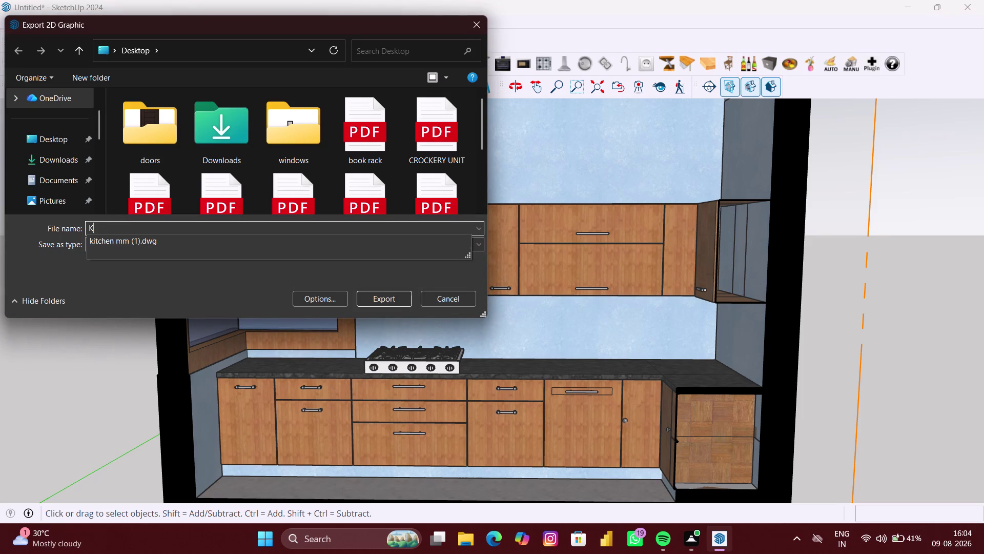
text(ITCHEN)
key(space)
text(FRO)
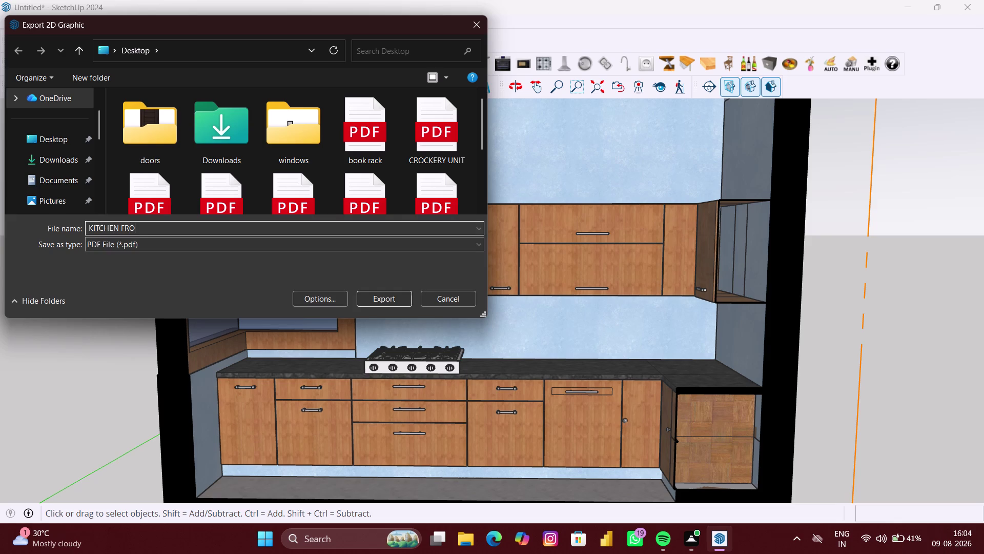
text(NT)
Rename the file to 'KITCHEN SECTION 1' and export it to the Desktop.
key(space)
key(v)
key(BackSpace)
key(BackSpace)
key(BackSpace)
key(BackSpace)
key(BackSpace)
key(BackSpace)
key(BackSpace)
text(S)
text(ECTION)
key(space)
key(1)
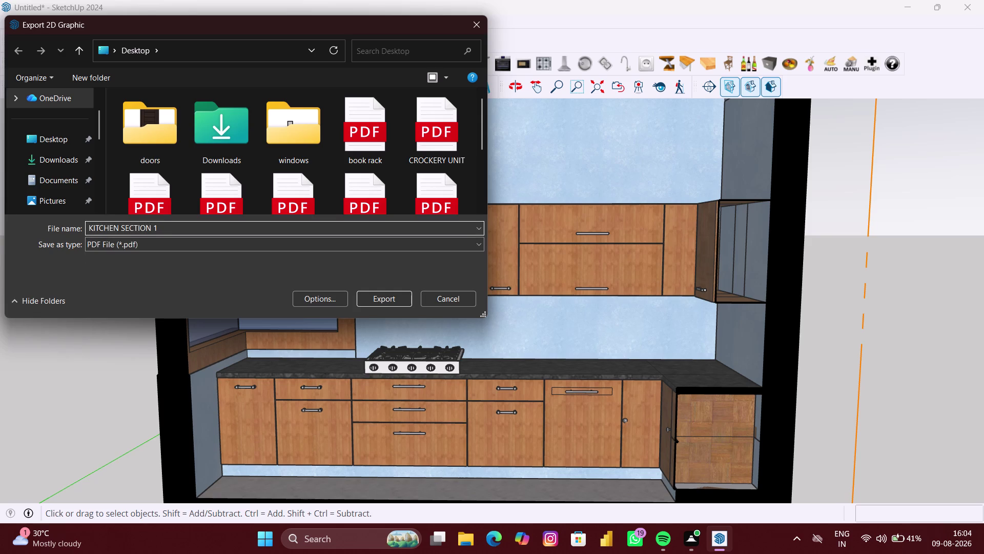
click(78, 141)
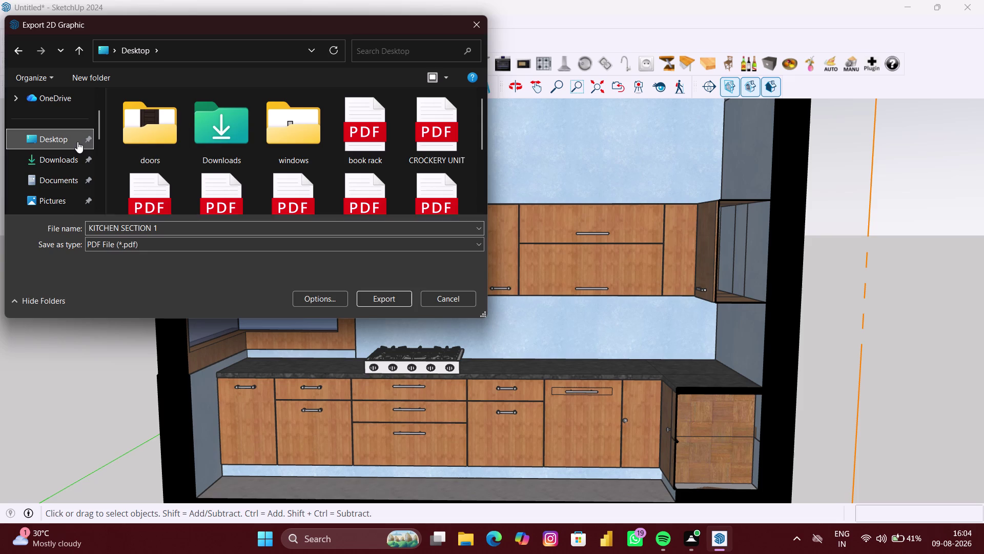
click(388, 301)
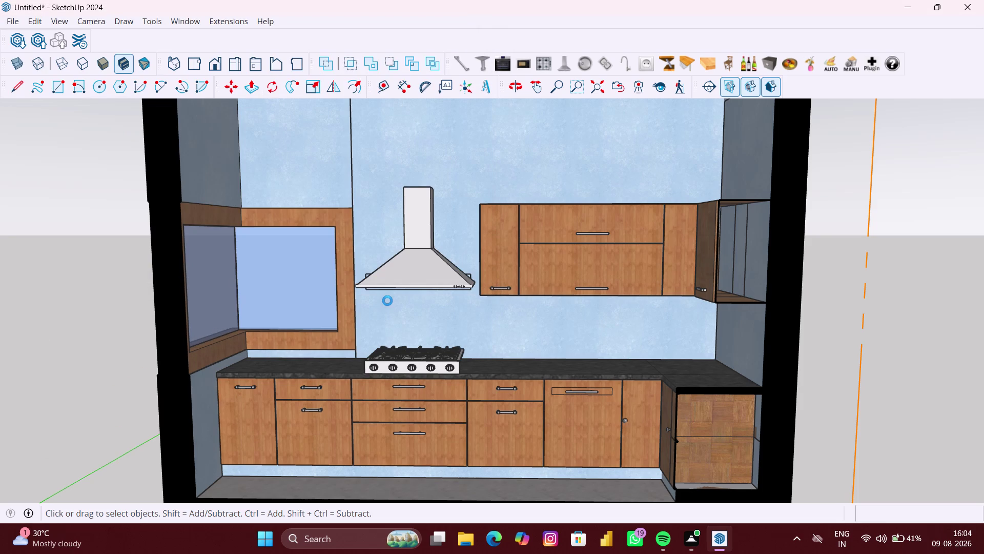
Move the first section plane out in front of the kitchen with Move (M).
scroll(down, 3)
scroll(down, 3)
scroll(down, 3)
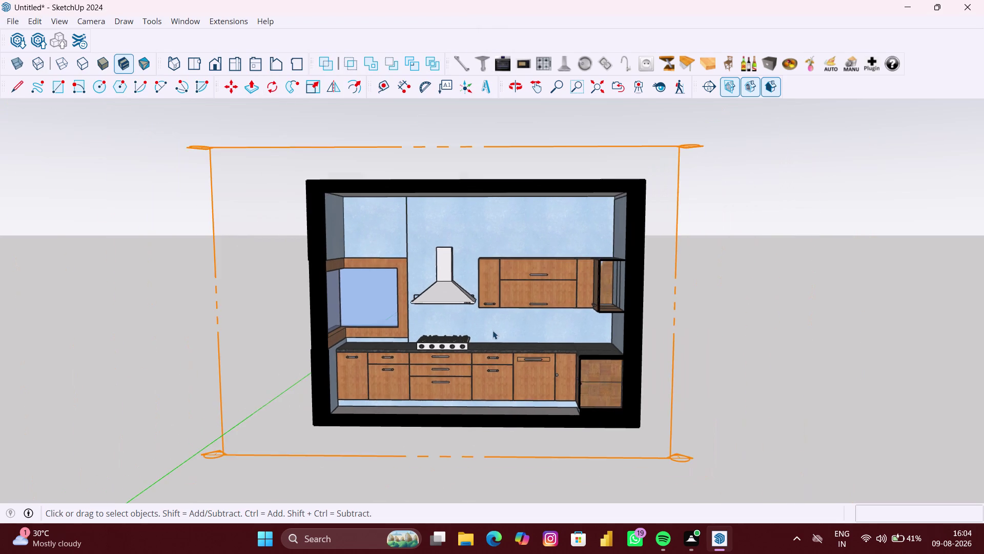
scroll(down, 3)
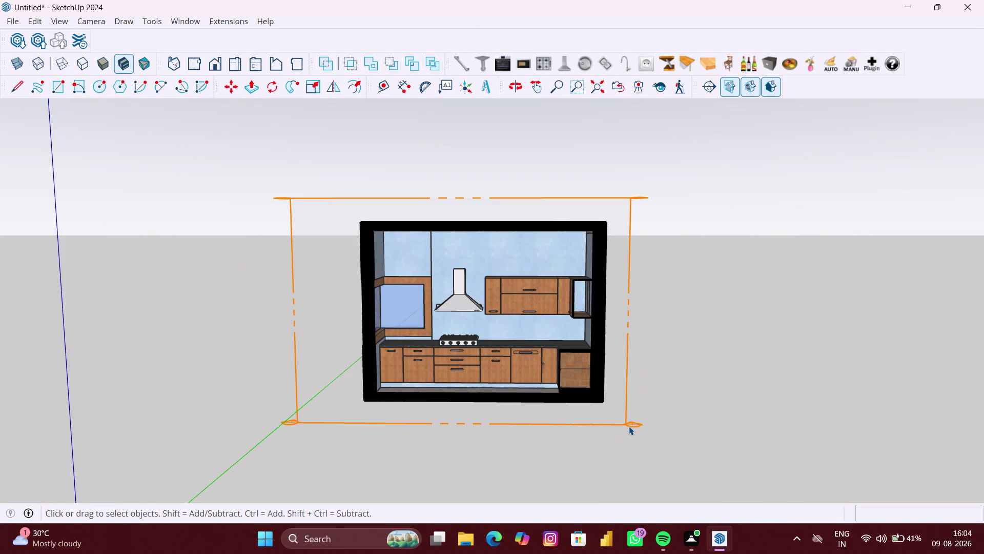
click(629, 426)
key(m)
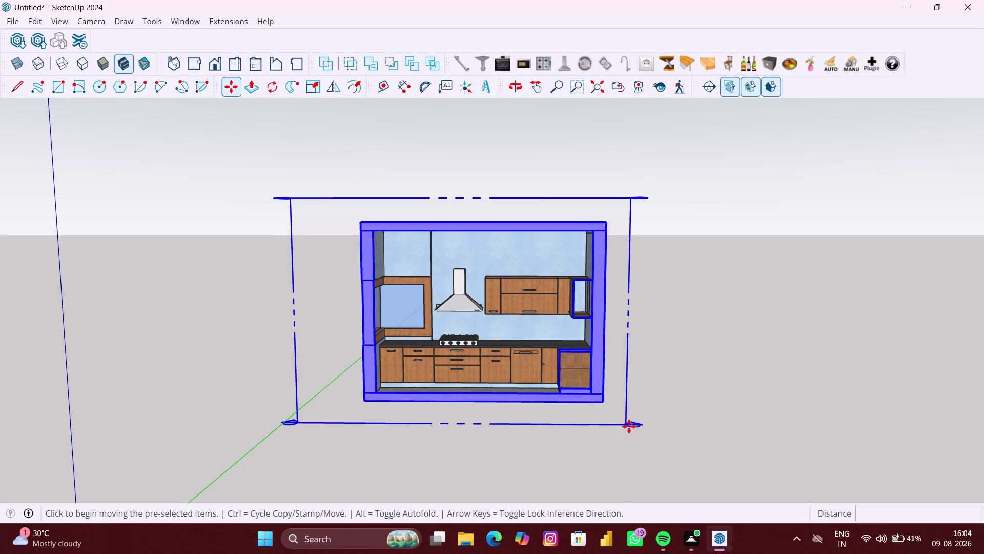
click(629, 426)
scroll(down, 3)
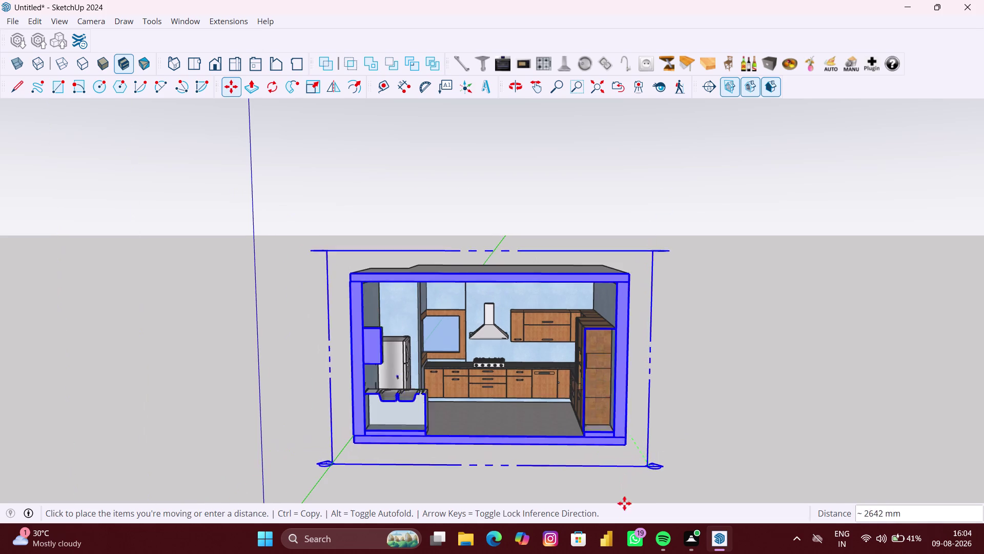
click(624, 505)
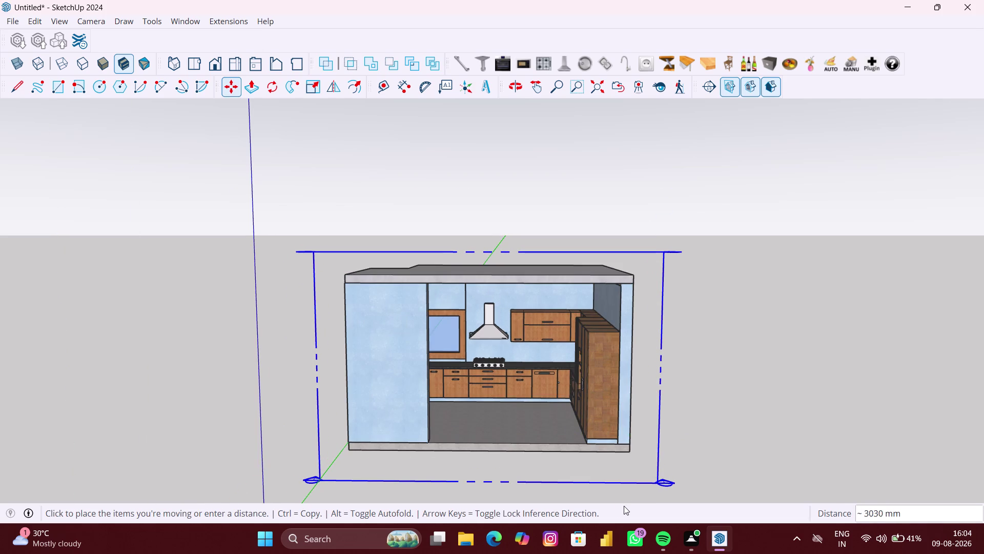
click(687, 481)
key(space)
Orbit around the uncut kitchen to view it from the side.
scroll(down, 3)
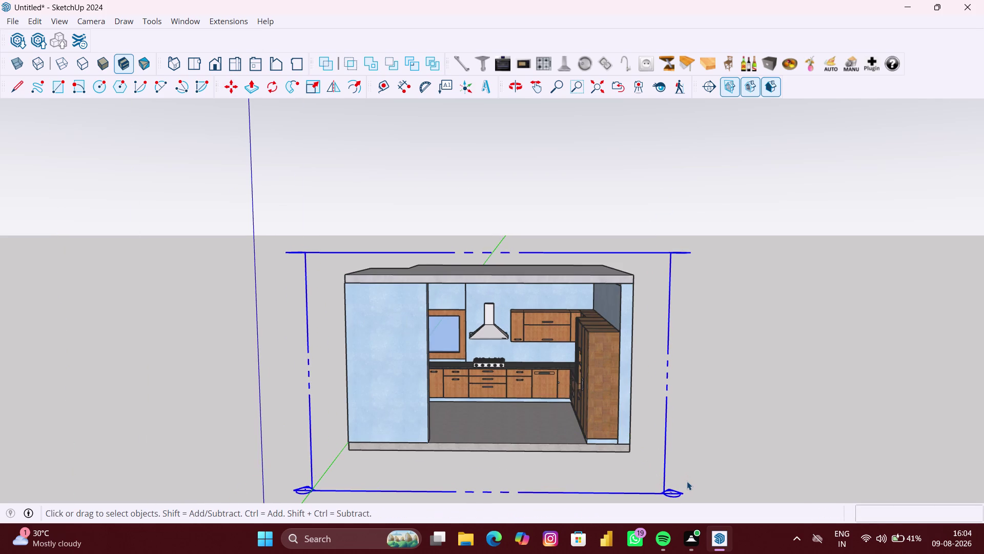
scroll(down, 3)
middle_drag(686, 480, 344, 463)
middle_drag(478, 458, 774, 485)
middle_drag(394, 453, 676, 452)
middle_drag(490, 433, 572, 433)
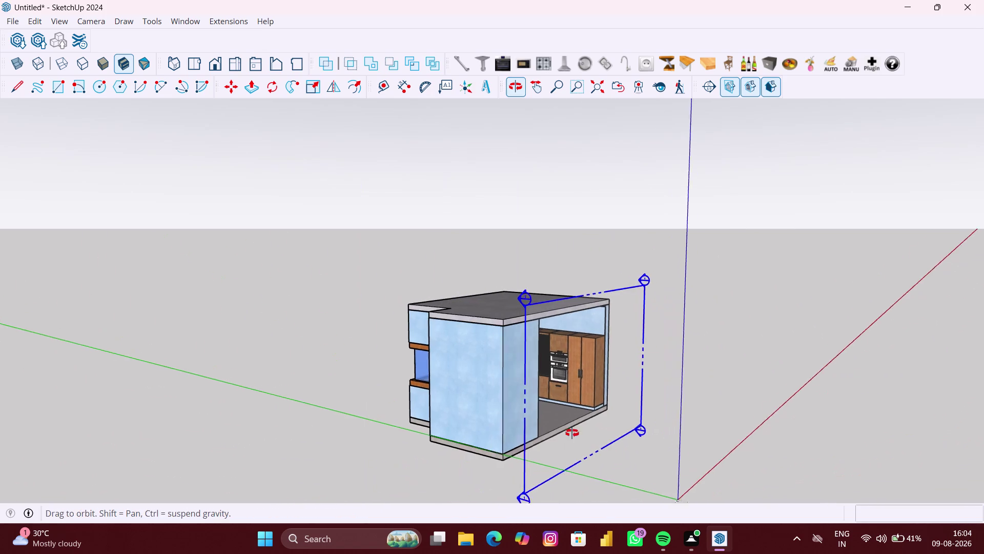
middle_drag(572, 433, 610, 426)
middle_drag(461, 421, 506, 415)
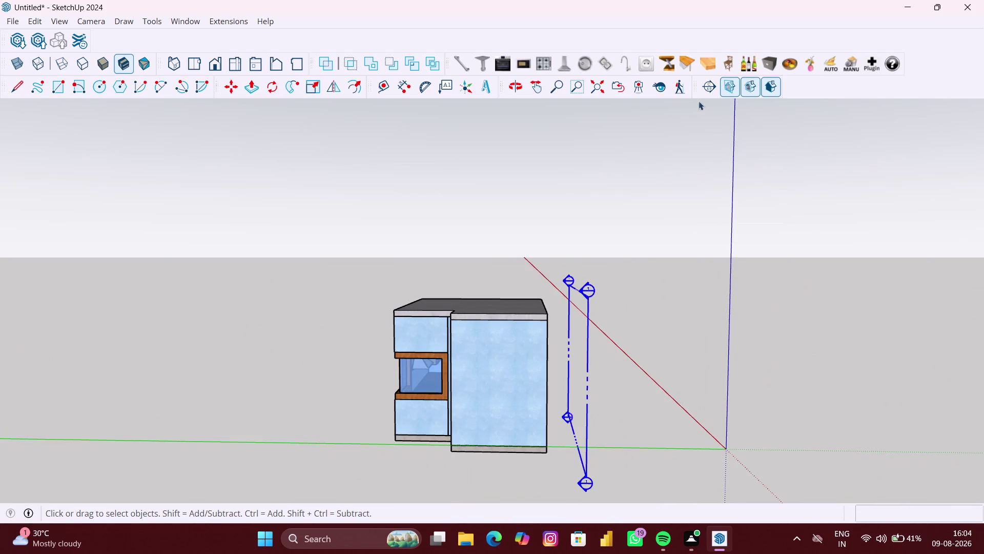
Place a section plane on the side wall and accept the name Section 2.
click(708, 91)
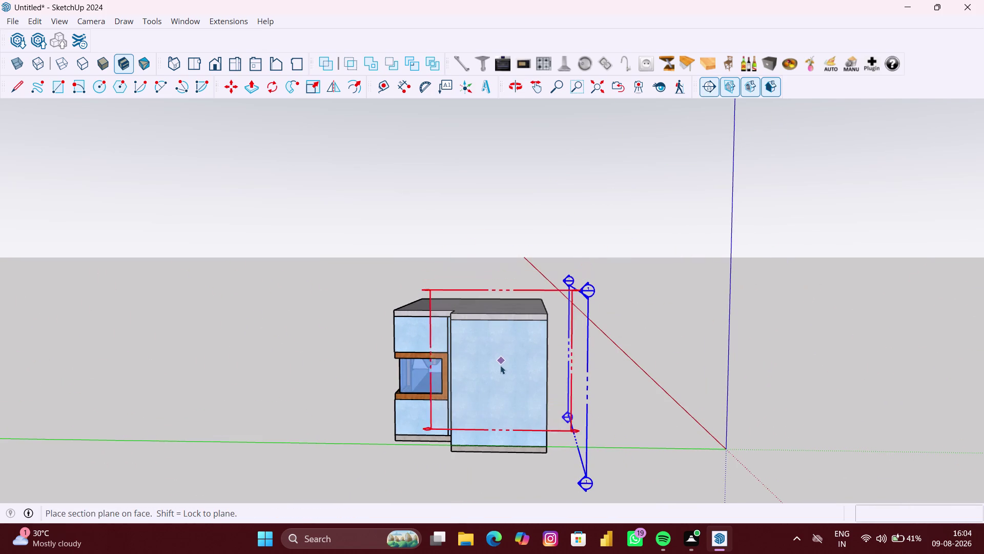
click(501, 365)
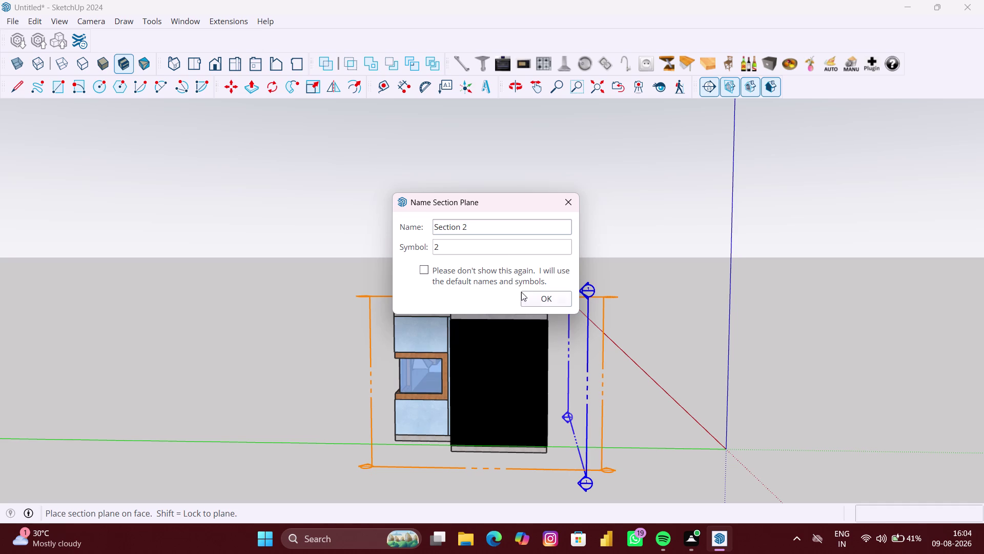
click(539, 298)
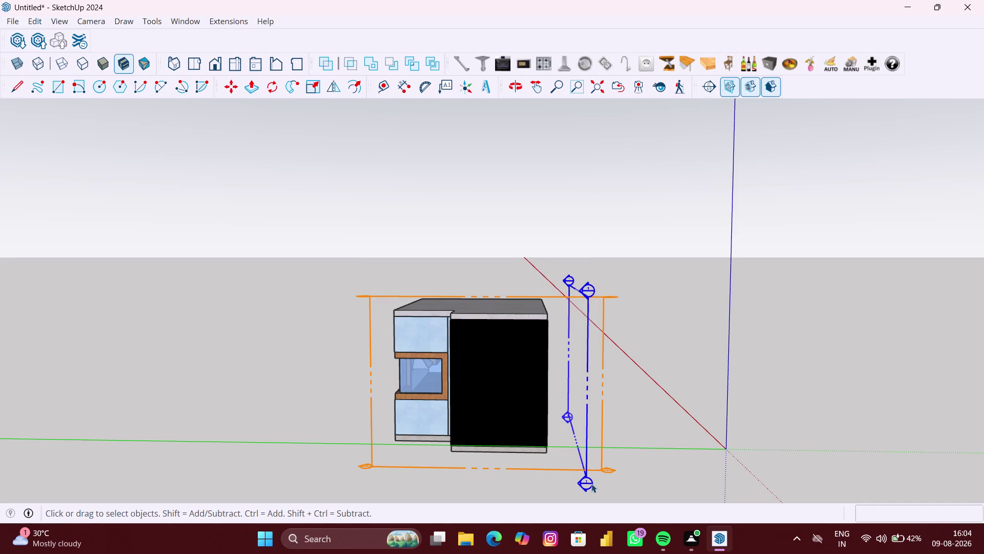
middle_click(601, 477)
Move Section 2 into the kitchen to expose the oven wall, then orbit toward it.
click(599, 468)
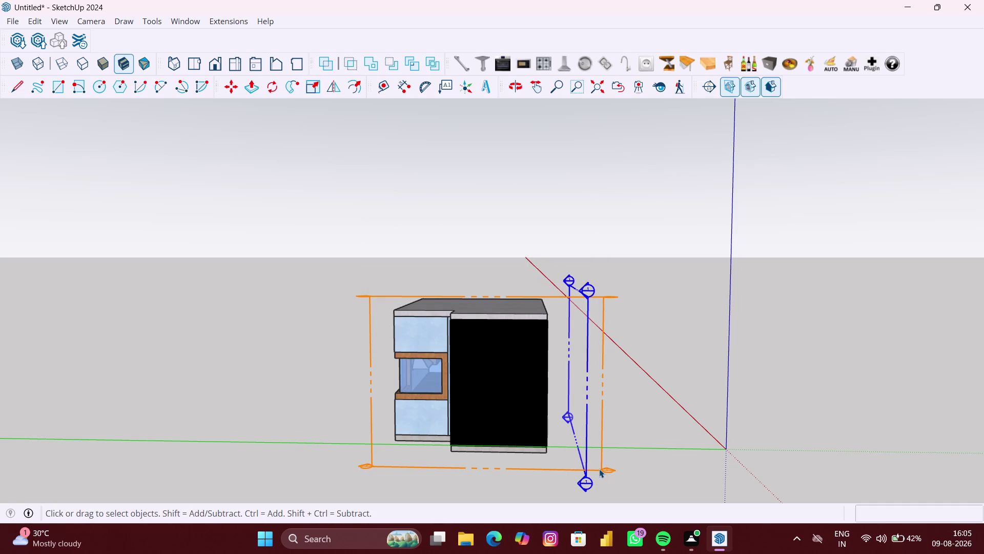
key(m)
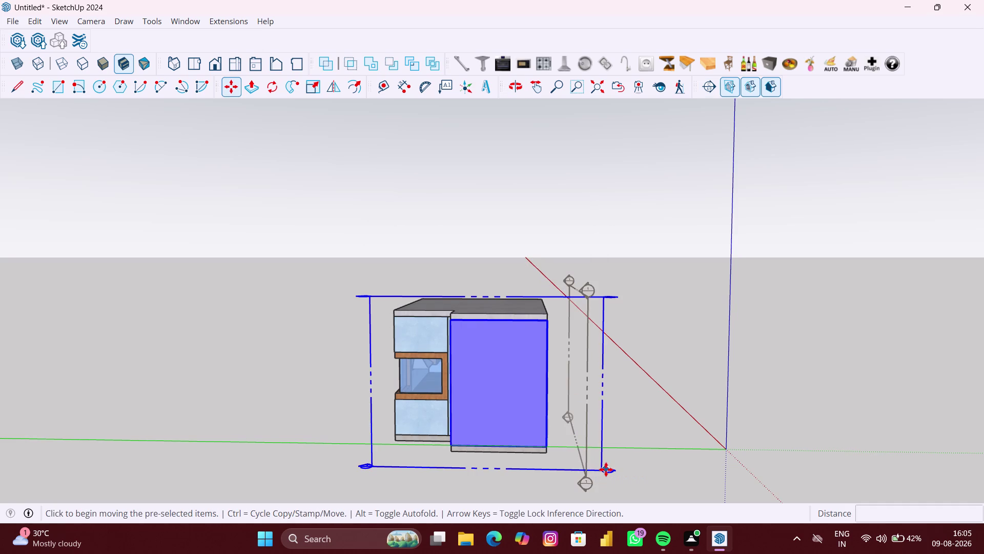
click(605, 469)
scroll(up, 3)
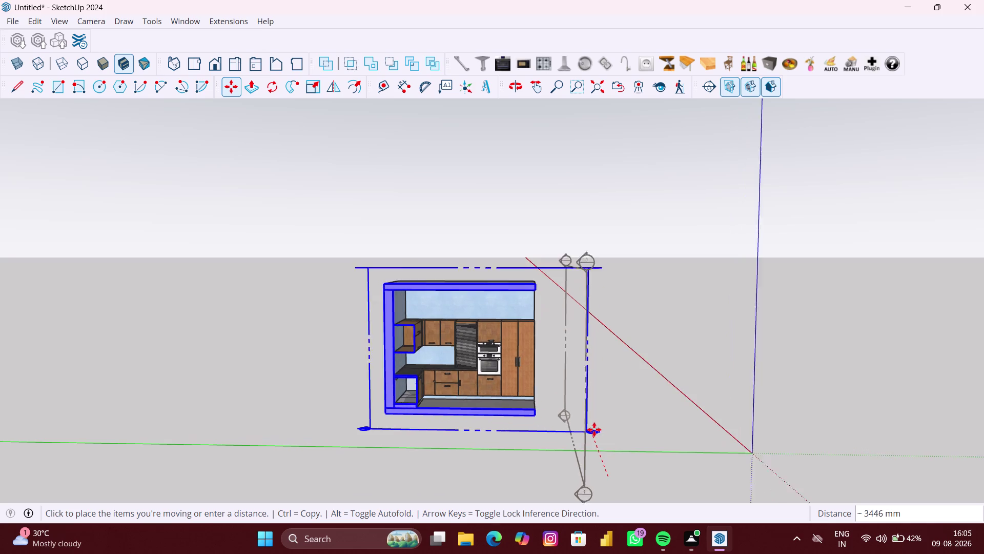
middle_drag(588, 425, 589, 429)
scroll(up, 3)
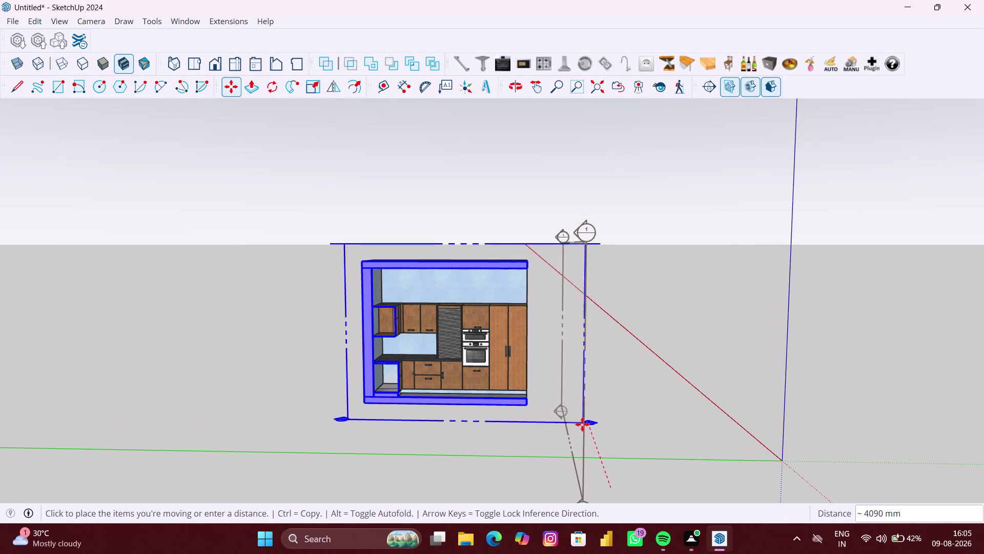
click(582, 425)
key(space)
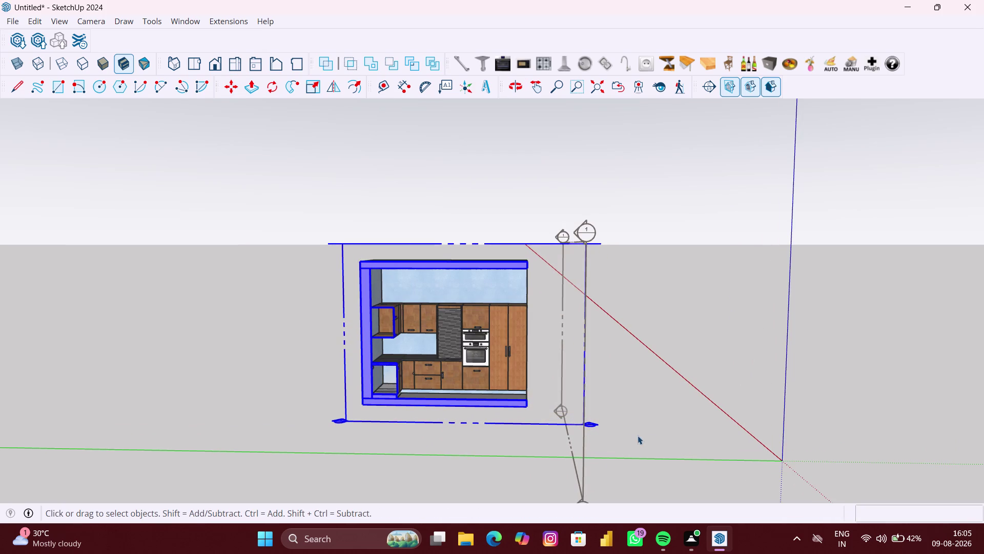
click(637, 435)
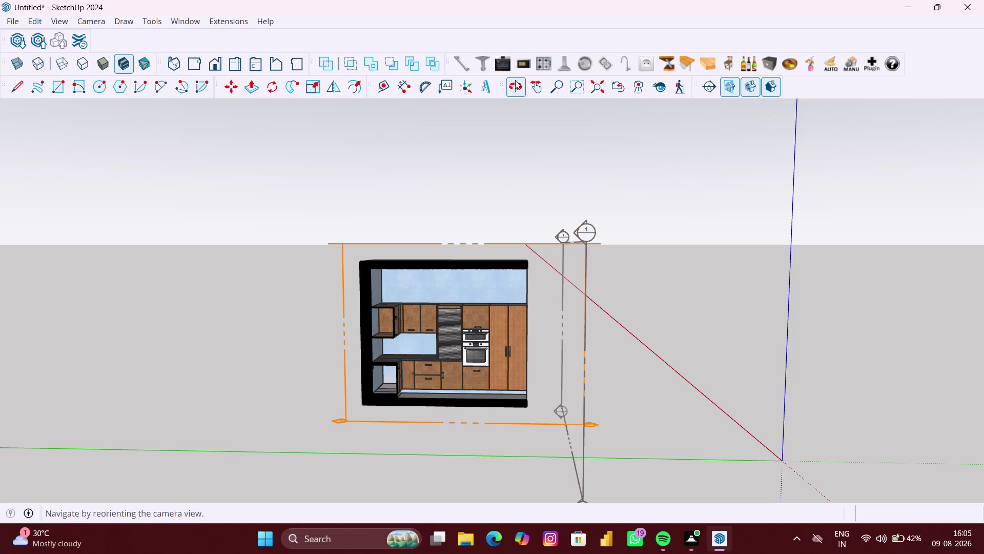
click(571, 84)
drag(298, 213, 623, 492)
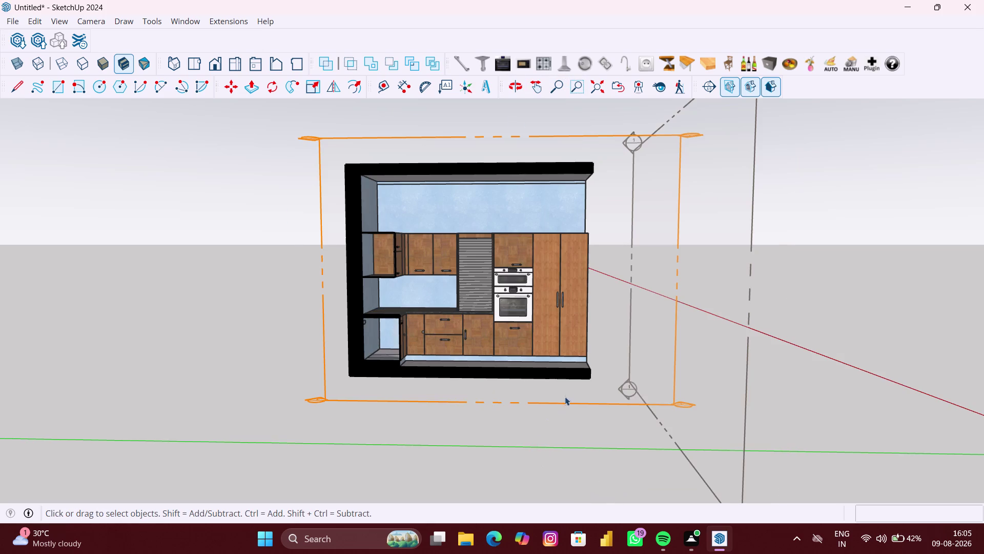
Zoom and orbit to a close front elevation of the oven wall, then open the File menu.
middle_drag(581, 378, 580, 409)
scroll(up, 3)
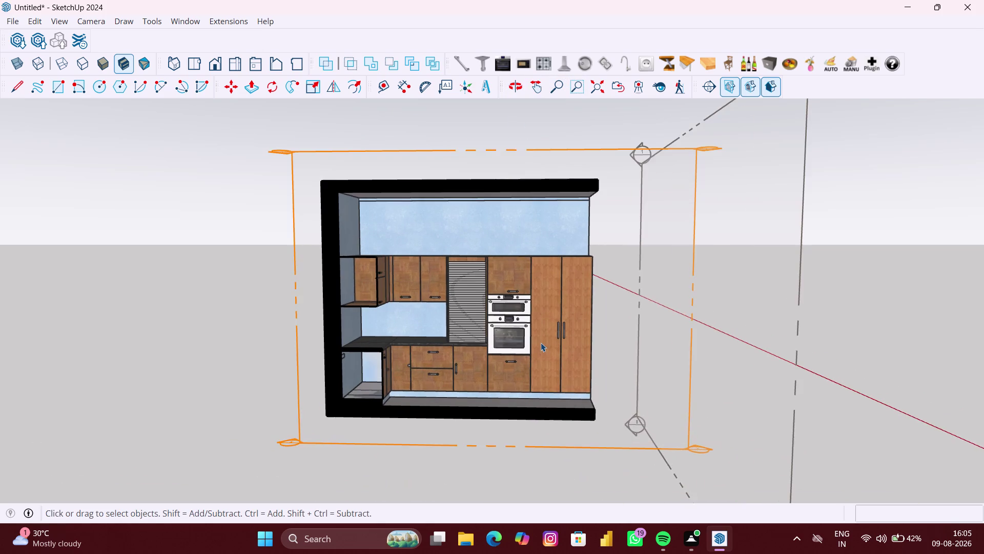
scroll(up, 3)
middle_click(541, 342)
scroll(up, 3)
scroll(up, 3)
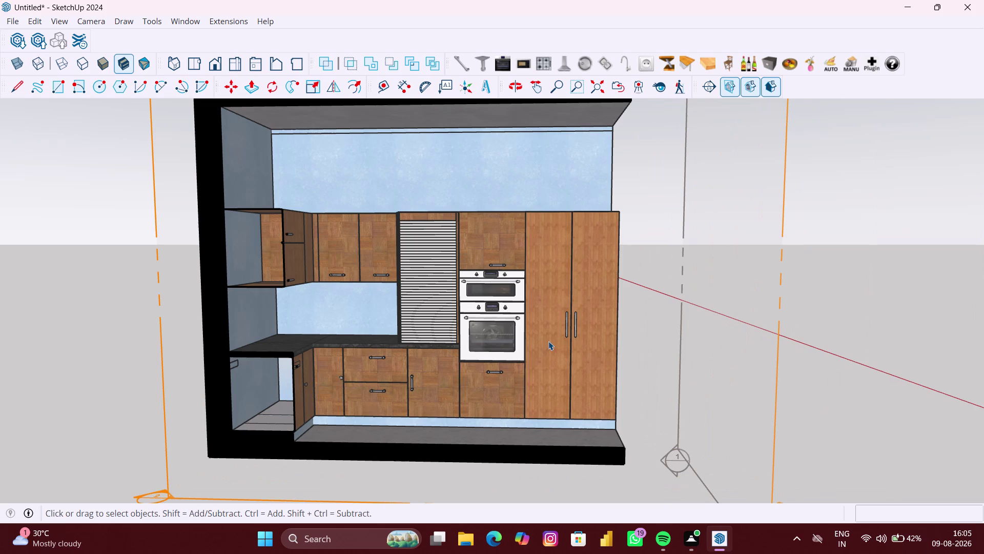
middle_drag(549, 341, 559, 343)
scroll(up, 3)
scroll(up, 3)
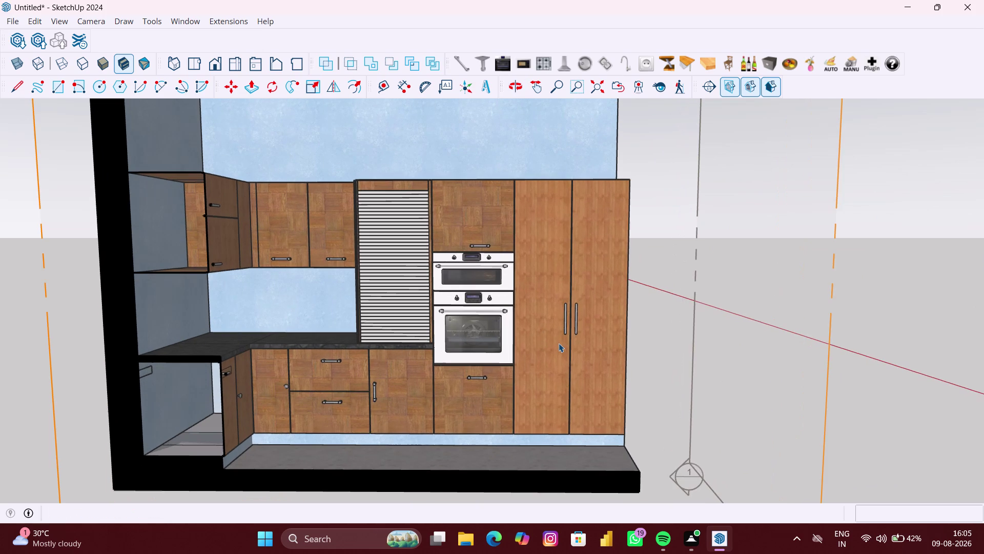
scroll(up, 3)
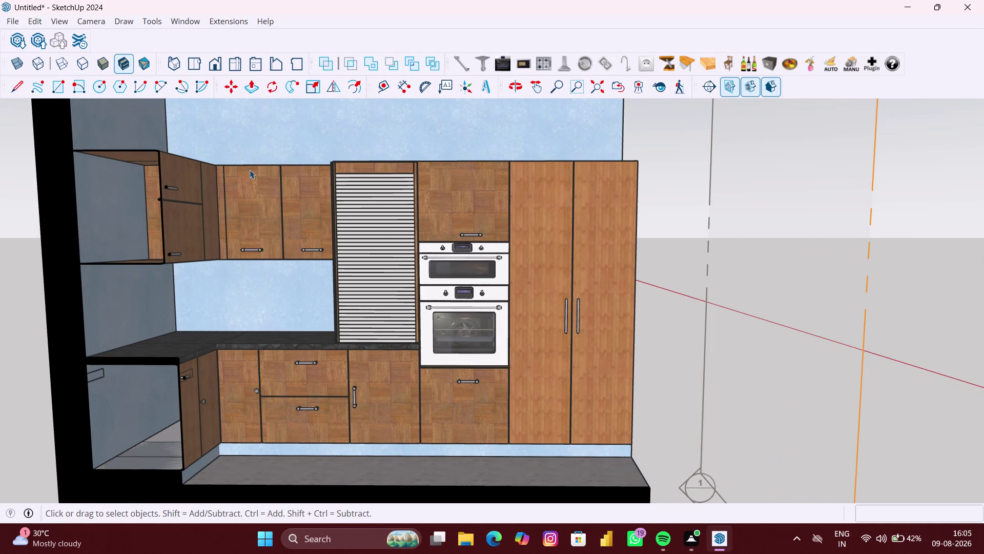
scroll(up, 3)
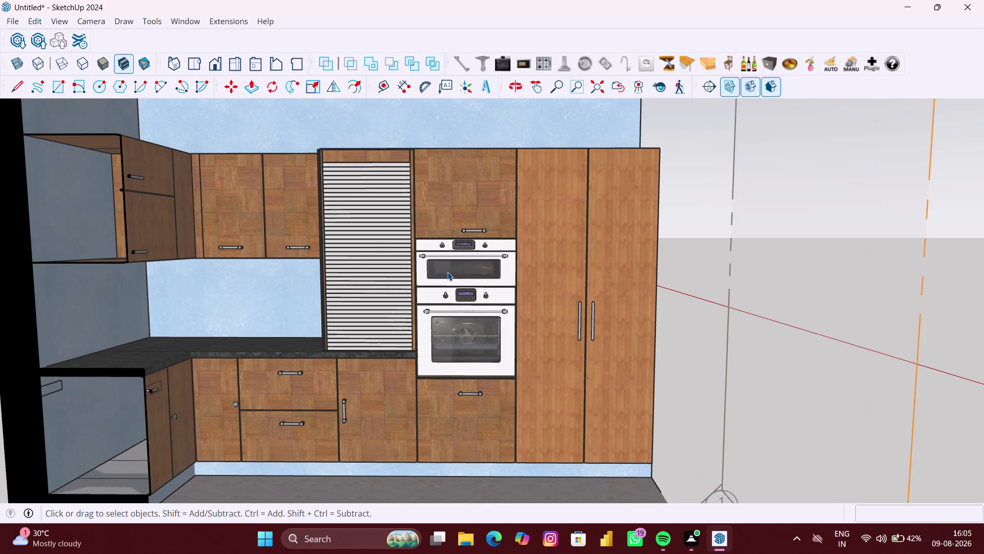
click(14, 24)
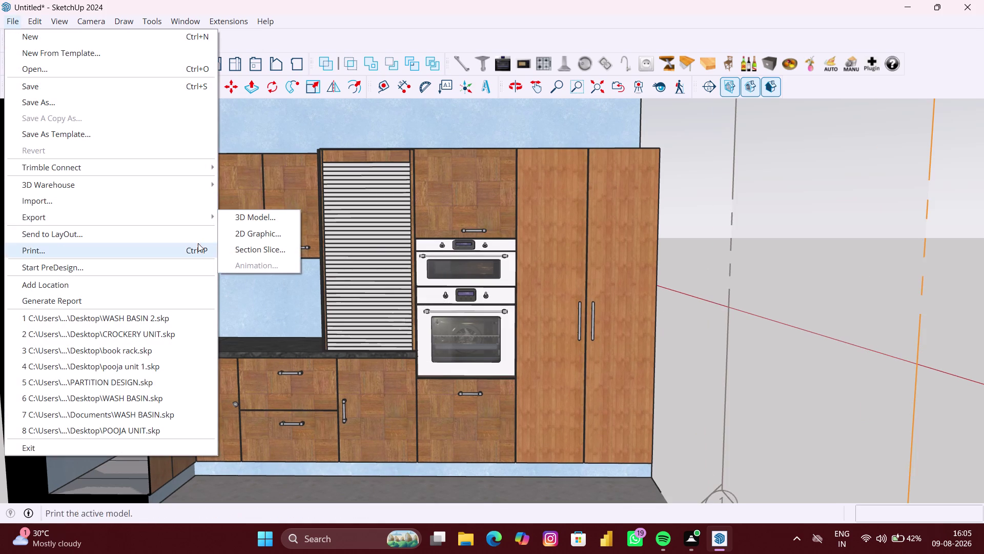
Start the 2D graphic export and recall the earlier KITCHEN SECTION file name.
click(265, 239)
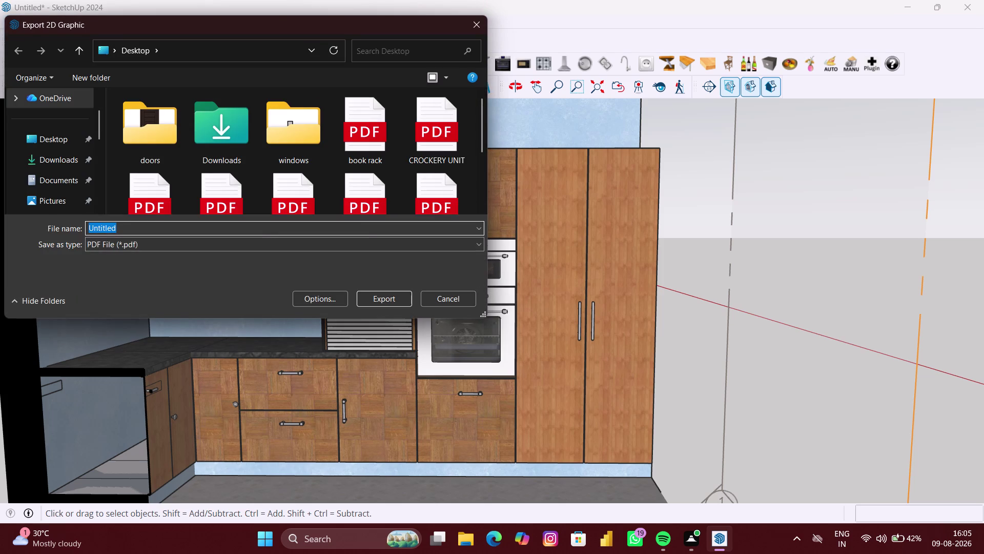
click(278, 229)
key(BackSpace)
key(BackSpace)
key(BackSpace)
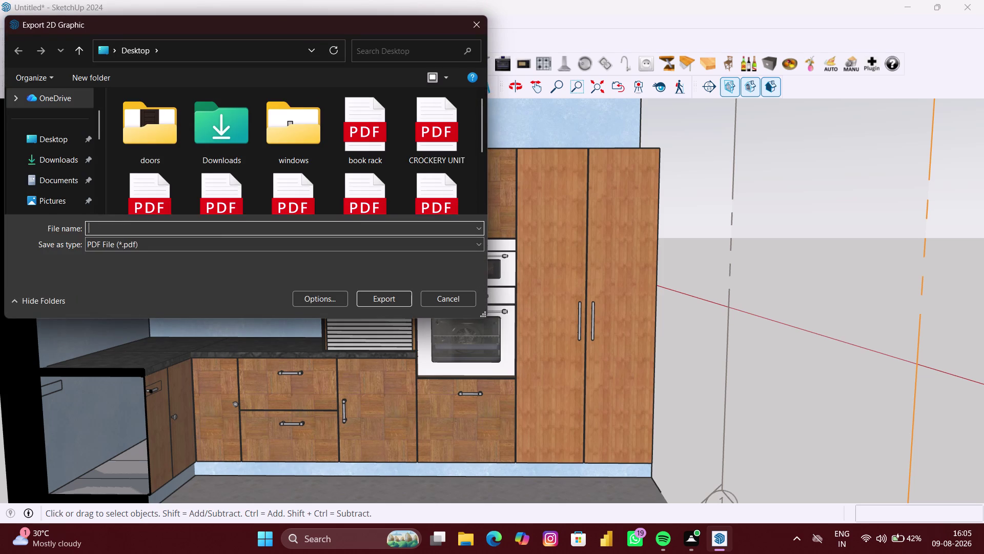
text(KI)
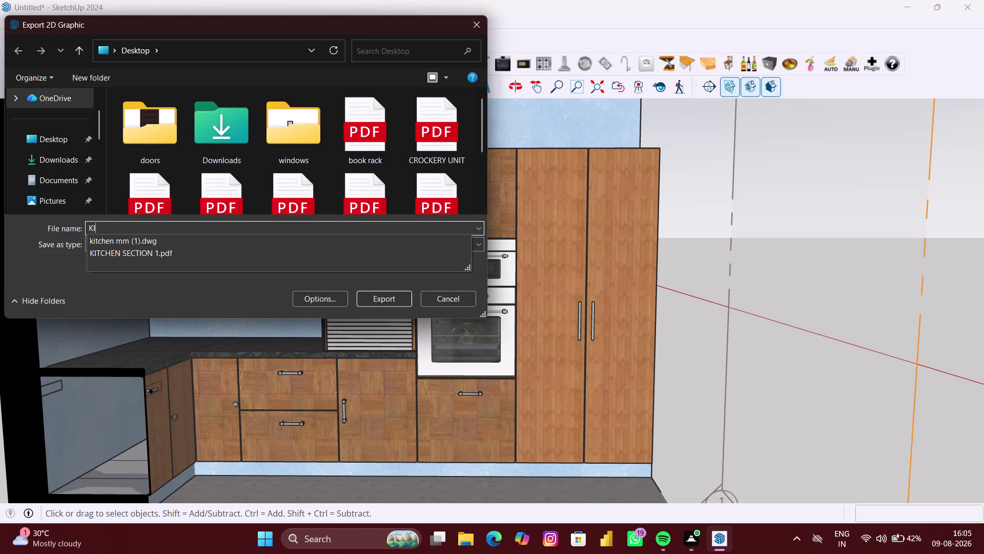
key(Down)
key(Down)
key(Left)
key(Left)
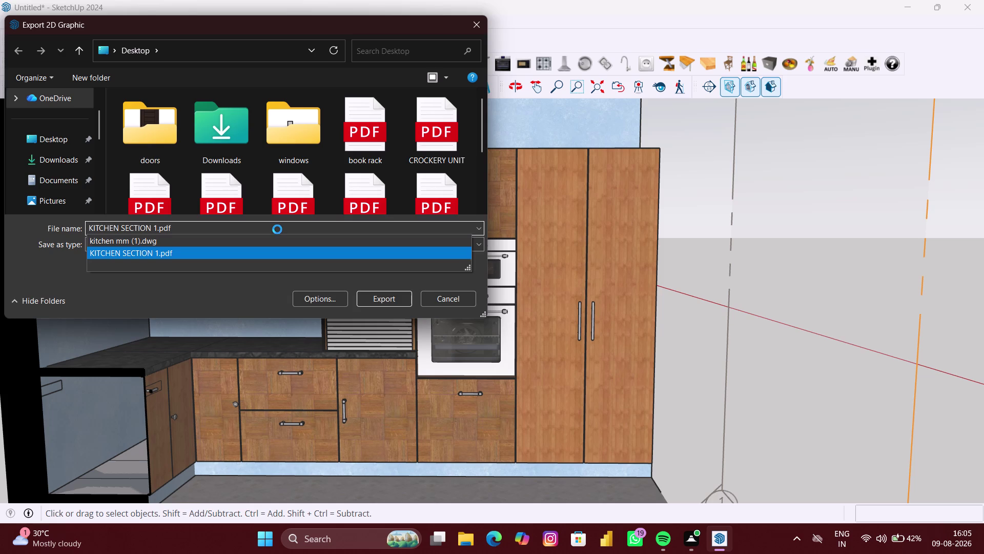
Change the name to 'KITCHEN SECTION 2' and export the PDF to the Desktop.
key(Left)
key(Left)
key(Left)
key(Right)
key(BackSpace)
key(2)
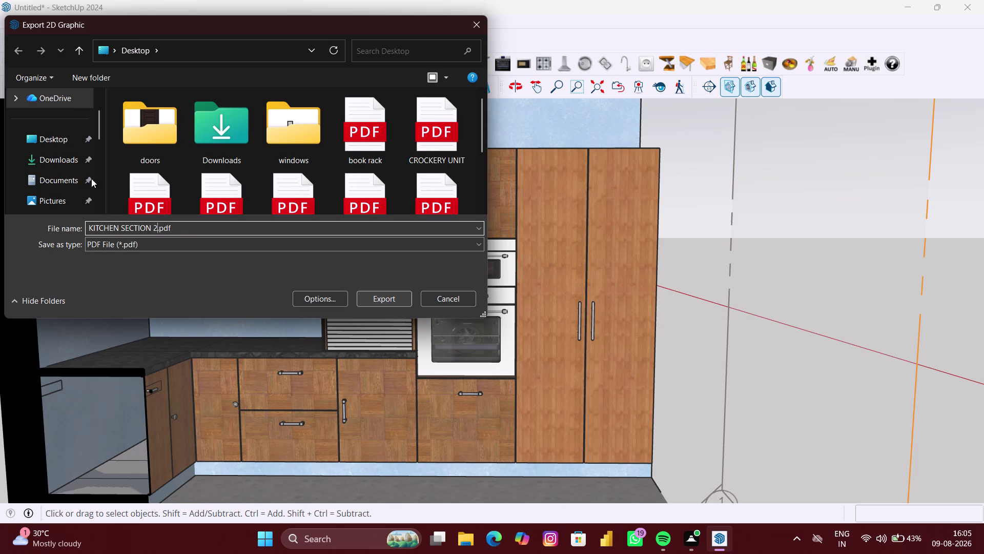
click(50, 140)
click(50, 139)
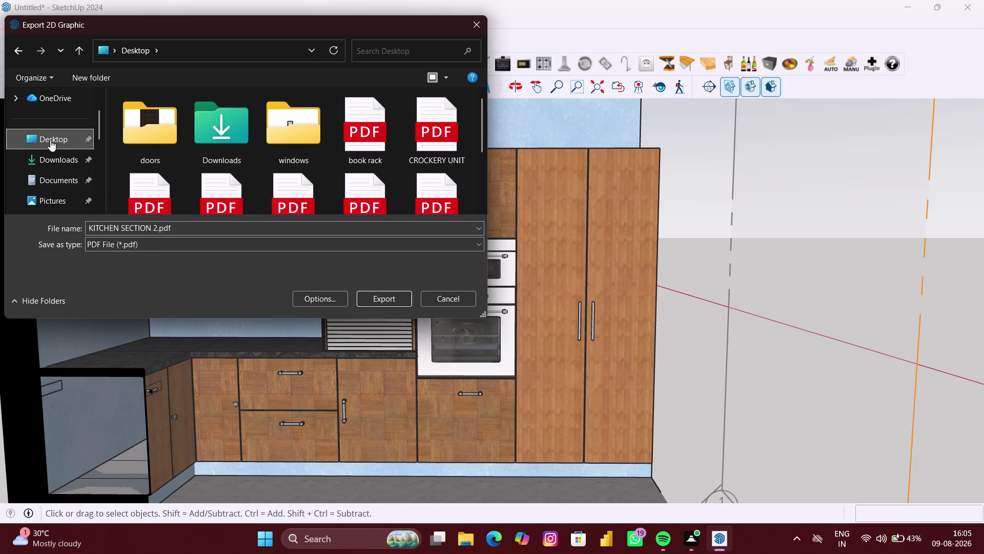
click(394, 303)
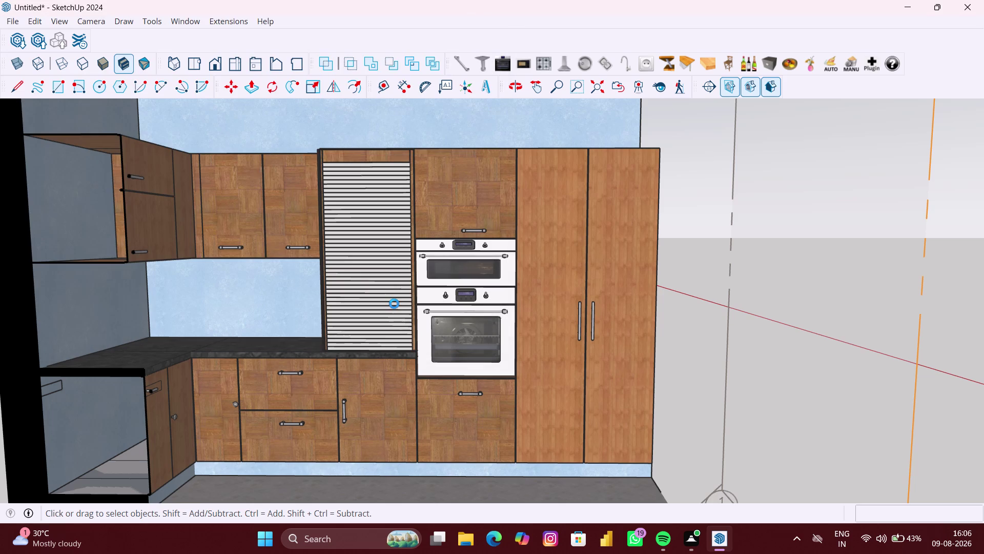
Undo twice and orbit around the kitchen until Section 2's plane is in view.
scroll(down, 3)
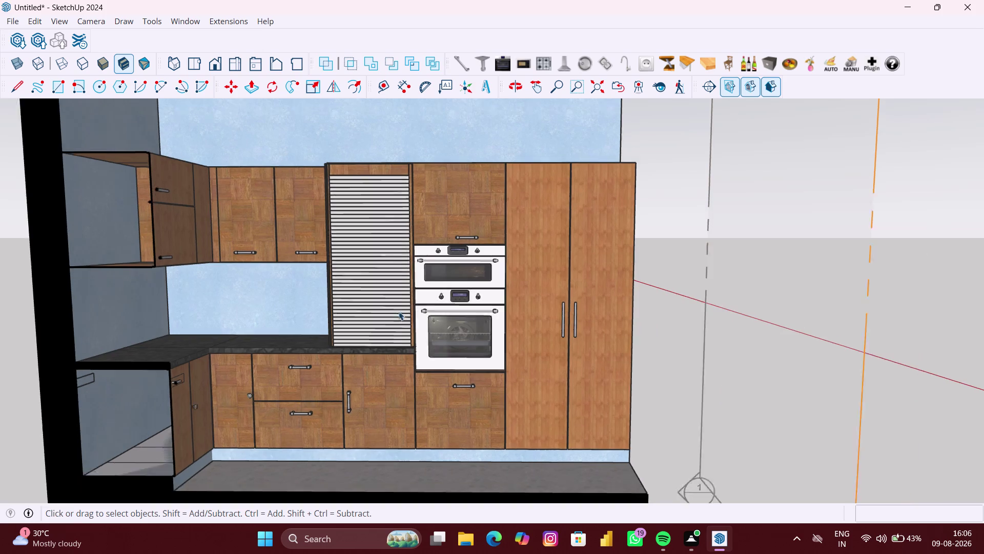
scroll(down, 3)
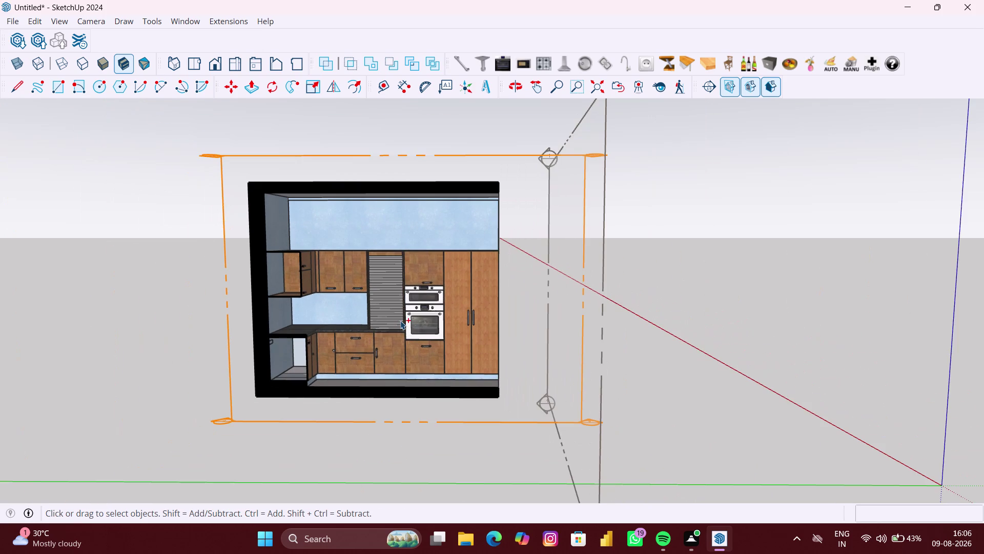
key(ctrl+z)
key(ctrl+z)
scroll(down, 3)
middle_drag(432, 328, 430, 331)
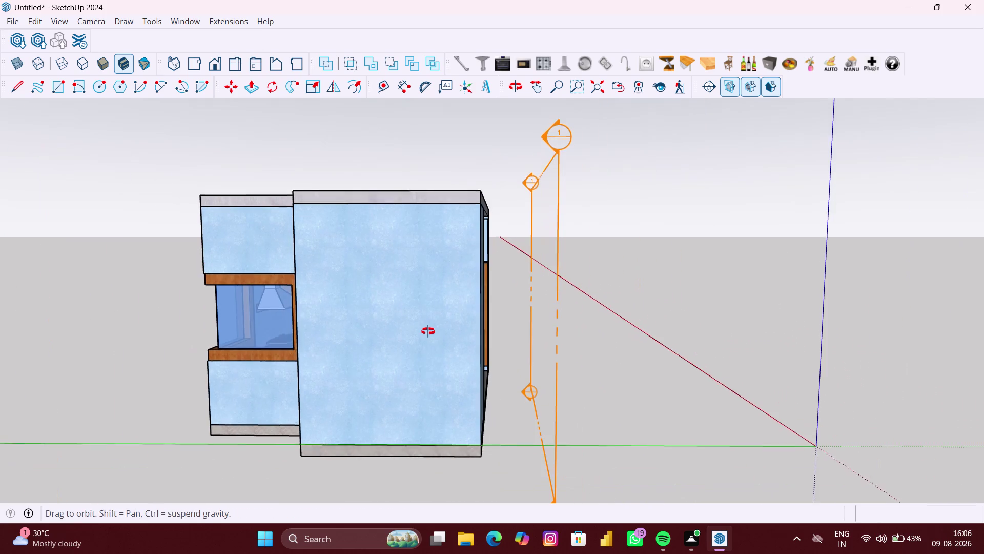
middle_drag(430, 330, 287, 347)
middle_drag(668, 367, 443, 381)
middle_drag(803, 388, 774, 394)
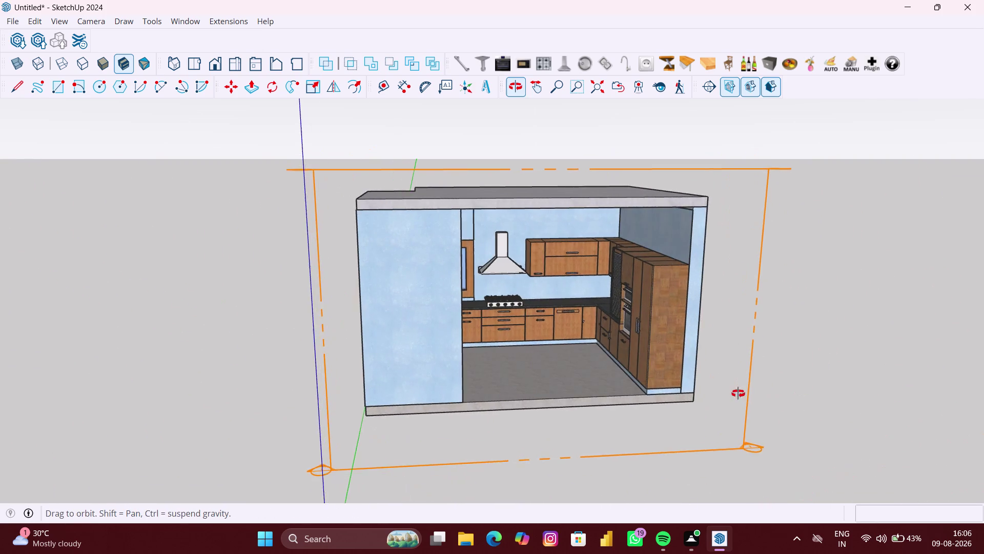
middle_drag(774, 393, 610, 391)
middle_drag(746, 393, 488, 382)
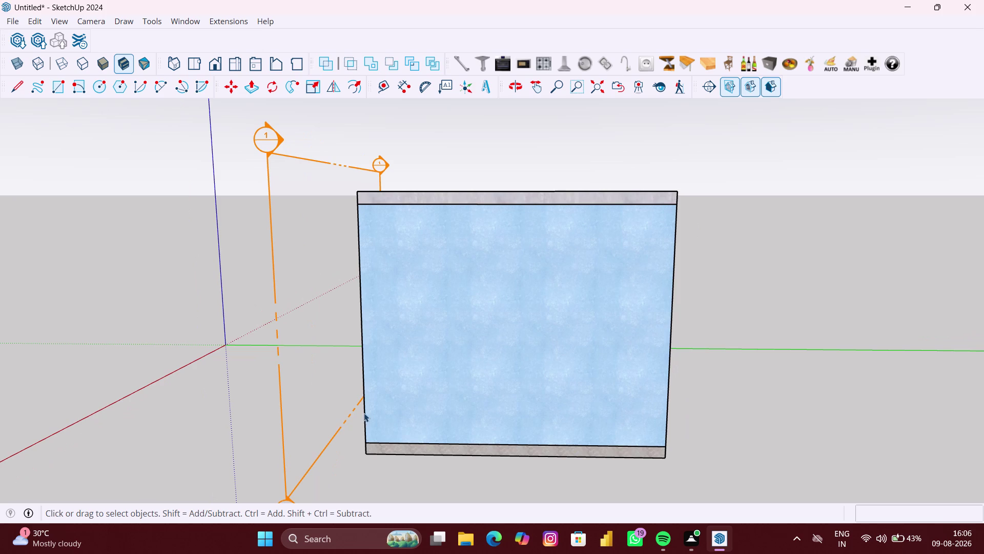
Select and delete the Section 2 plane so the kitchen shows uncut.
click(283, 448)
key(Delete)
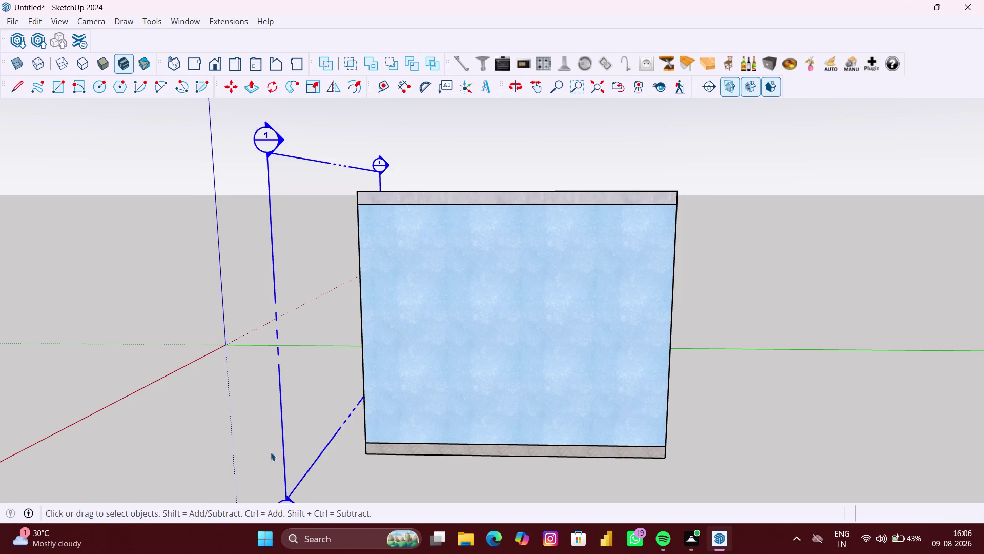
scroll(down, 3)
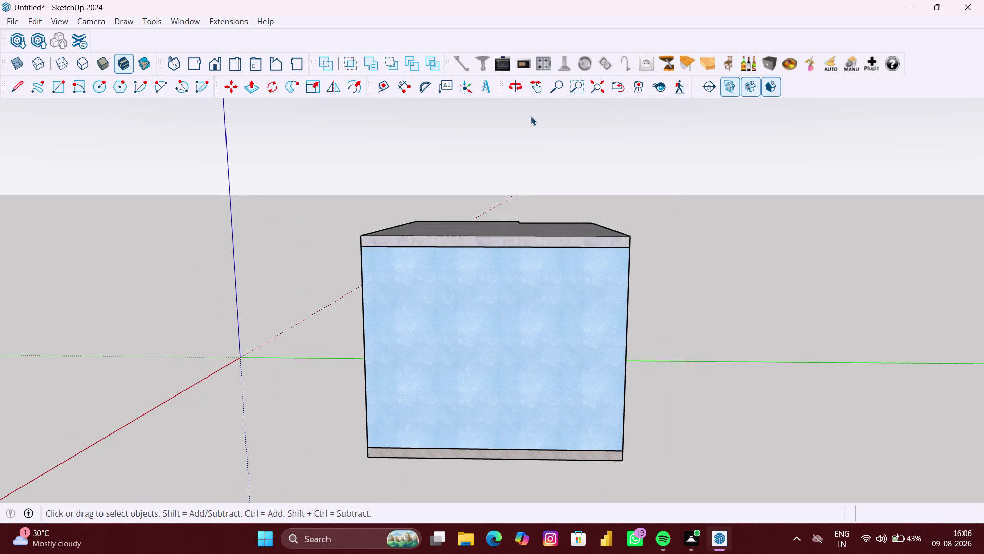
click(706, 88)
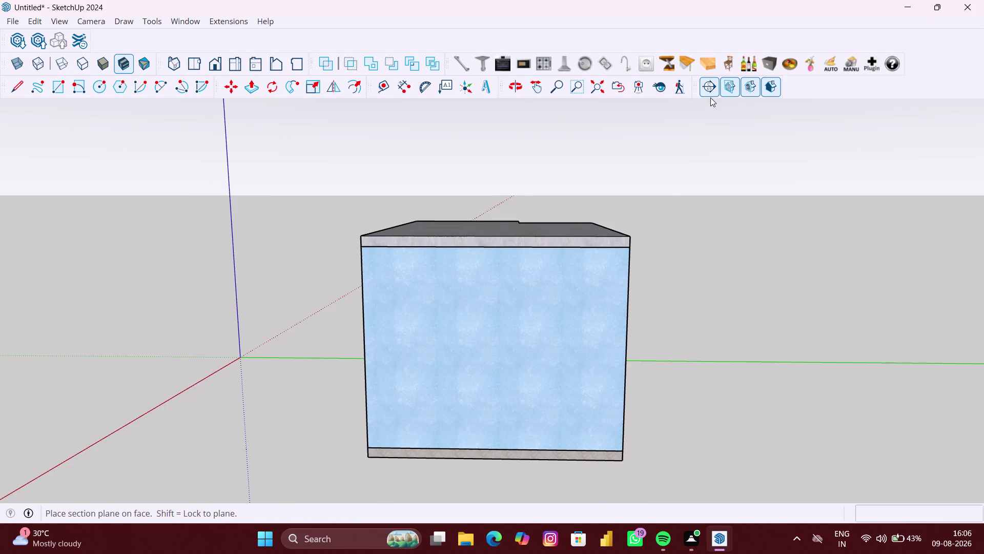
Place a section plane on the front wall and move it inward to cut the kitchen.
click(499, 382)
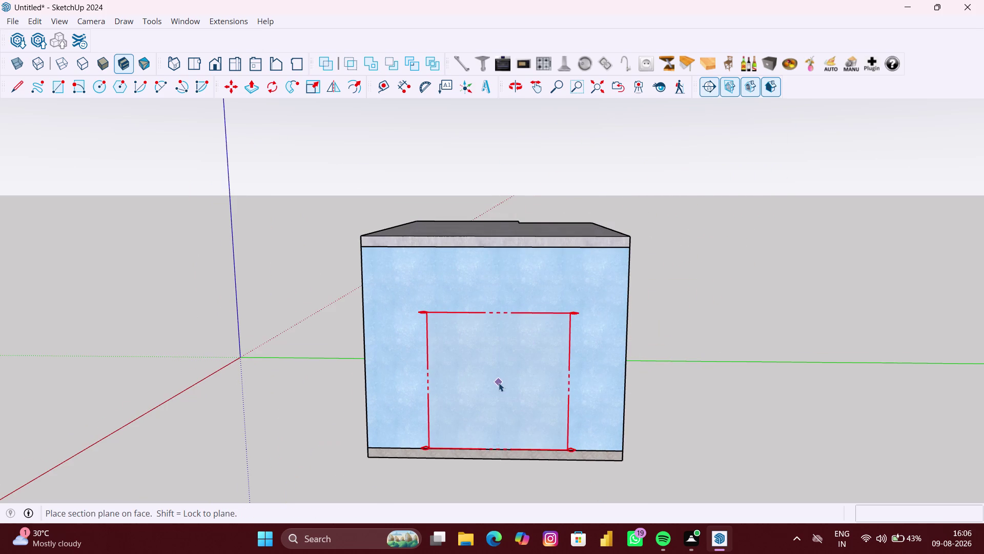
click(537, 294)
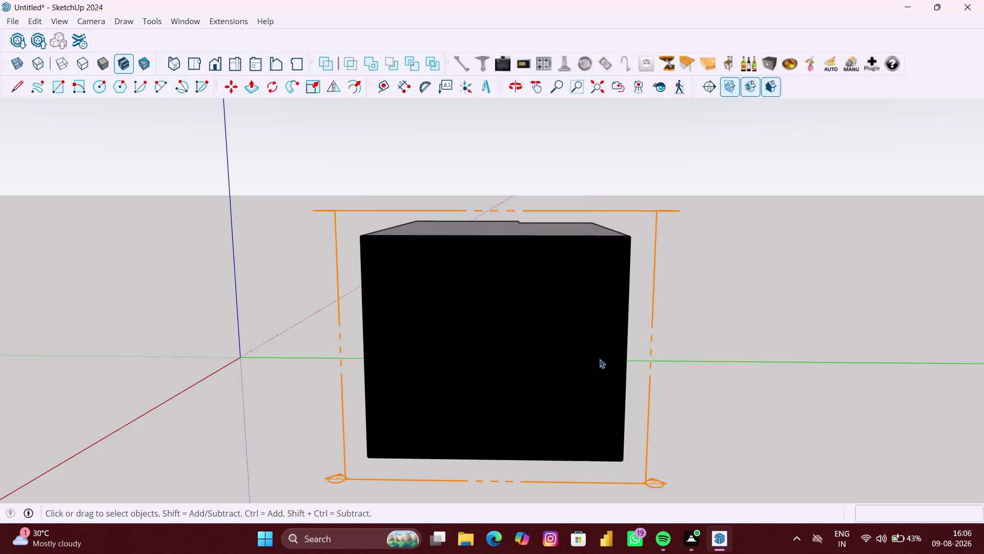
click(652, 484)
key(m)
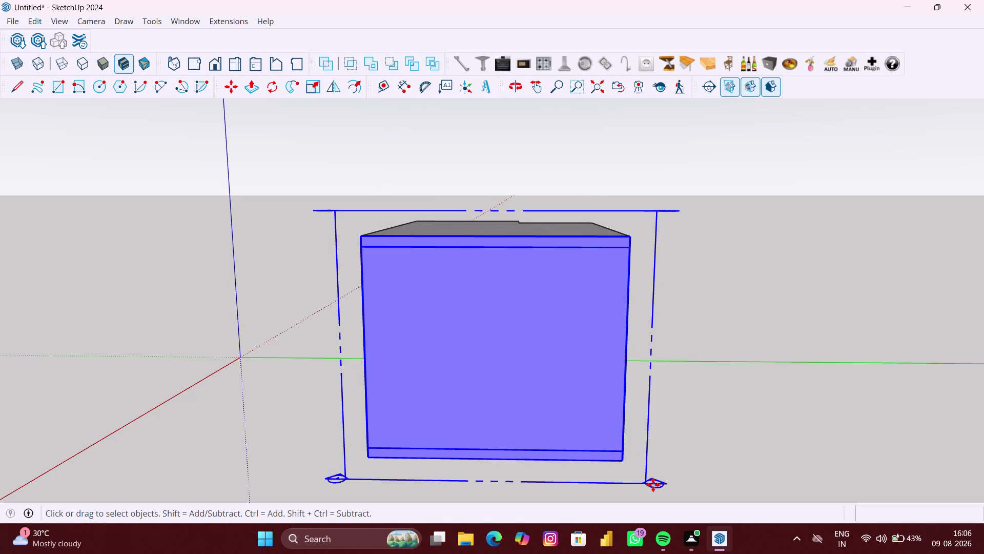
click(653, 484)
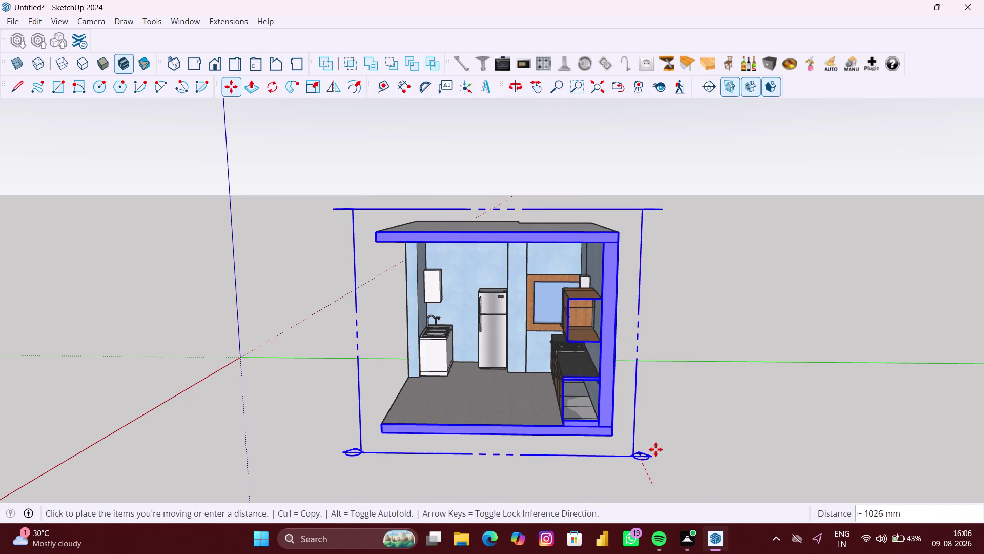
middle_drag(651, 413, 650, 382)
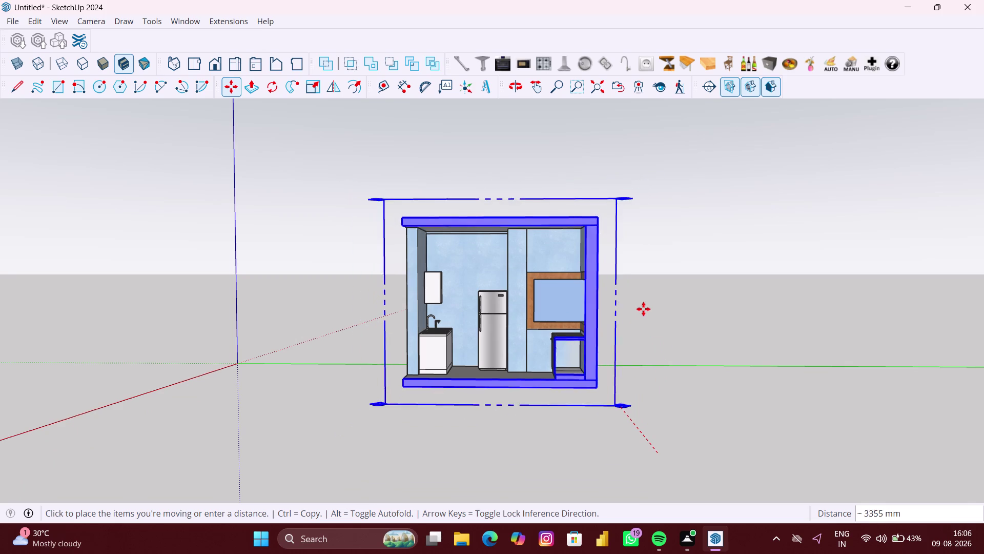
middle_drag(635, 283, 632, 303)
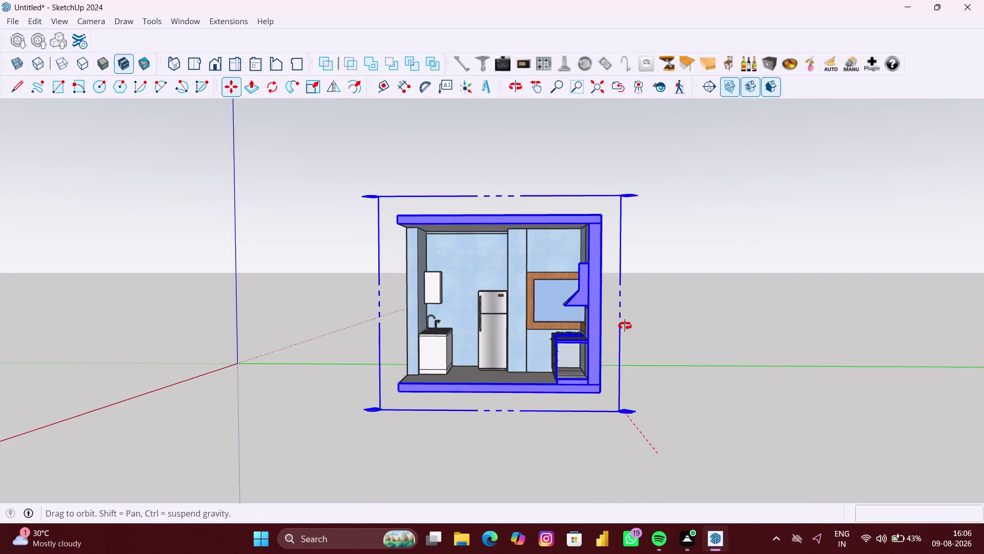
middle_drag(632, 303, 615, 354)
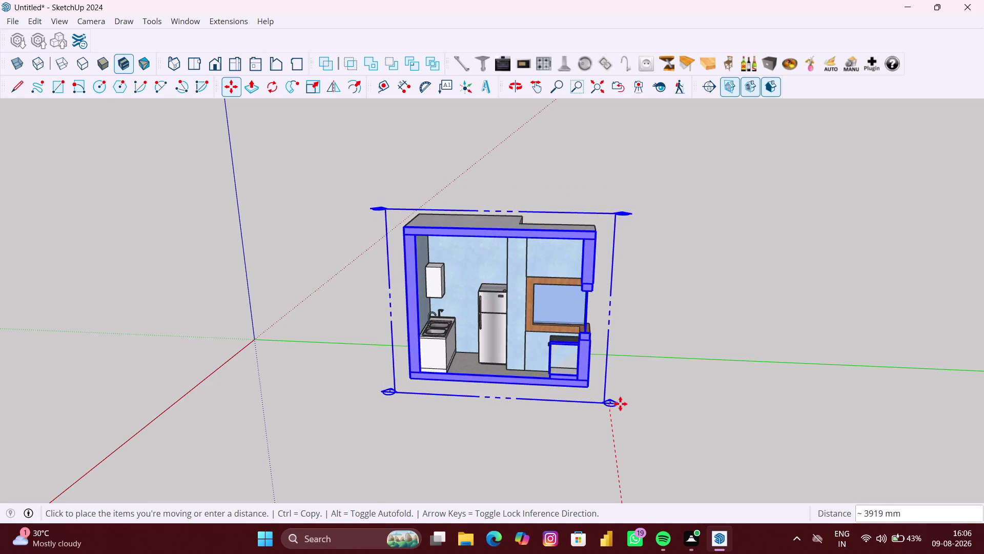
click(620, 408)
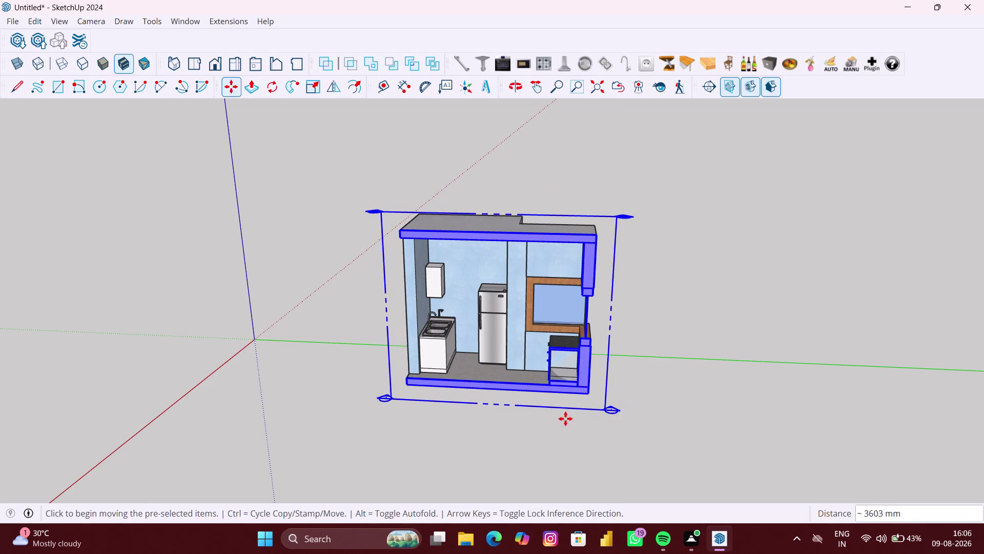
middle_drag(516, 426, 537, 398)
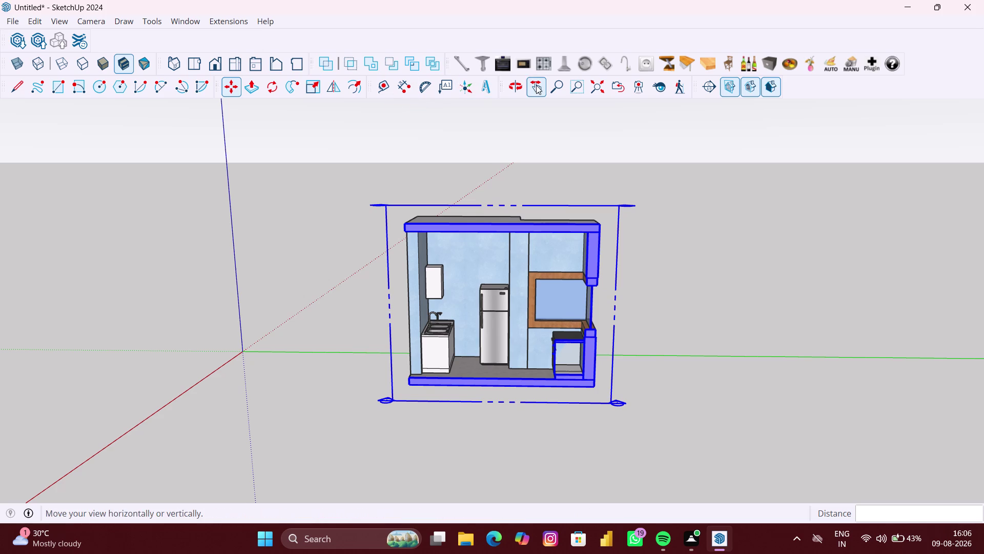
Zoom Window and orbit to frame the sink and fridge wall, then open the File menu.
click(577, 89)
drag(339, 174, 416, 230)
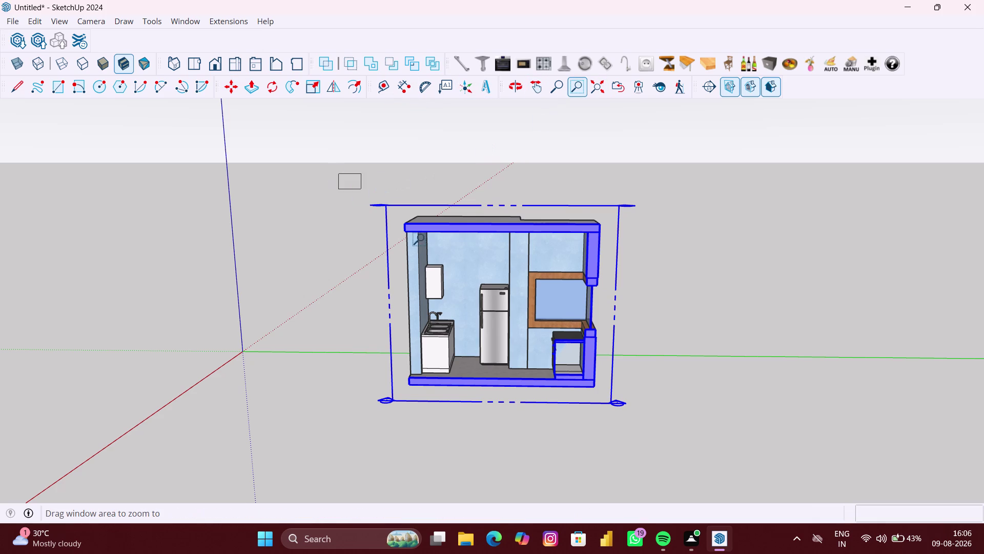
drag(417, 229, 739, 514)
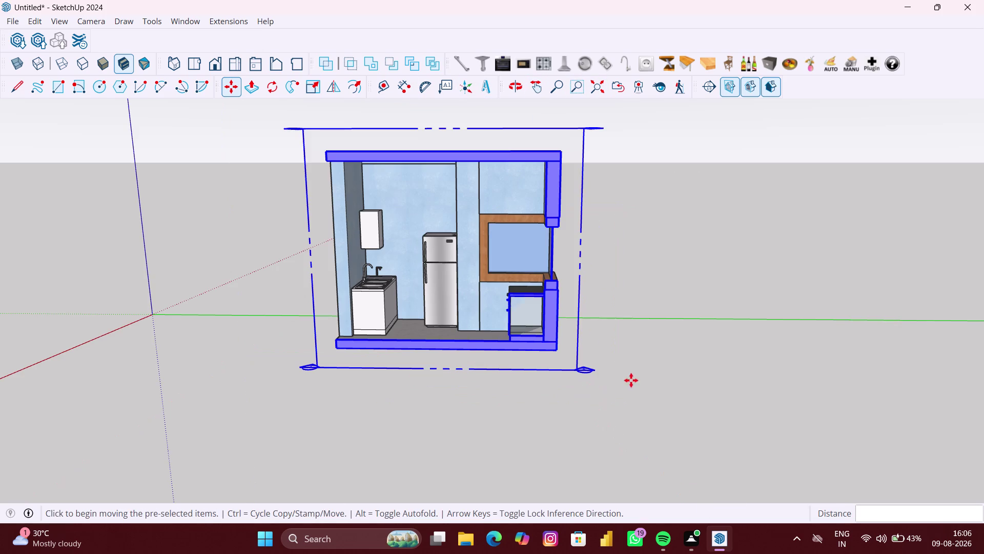
middle_drag(679, 362, 700, 442)
scroll(up, 3)
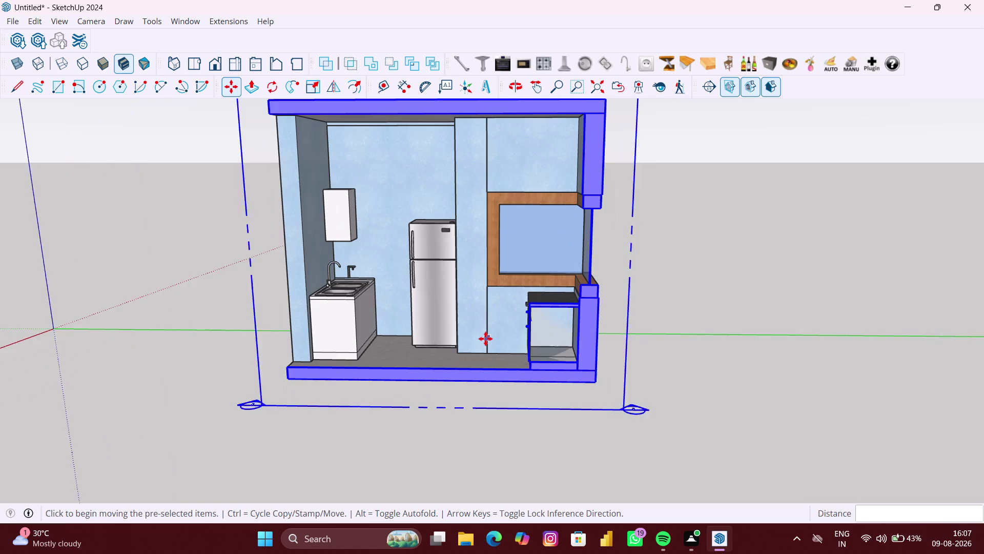
middle_drag(486, 338, 488, 375)
scroll(up, 3)
middle_drag(477, 343, 482, 374)
scroll(up, 3)
middle_drag(475, 364, 474, 381)
middle_drag(481, 377, 484, 377)
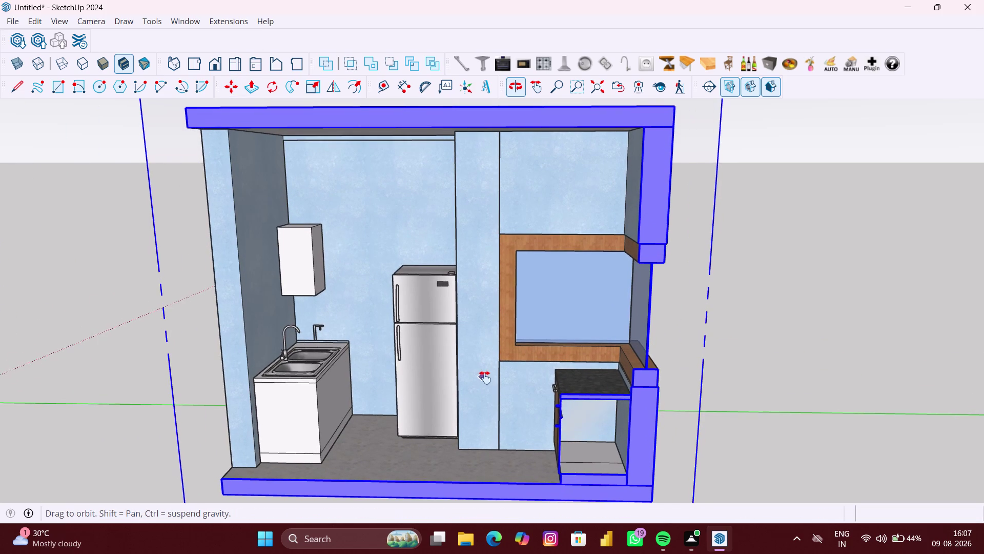
middle_drag(484, 377, 492, 377)
scroll(up, 3)
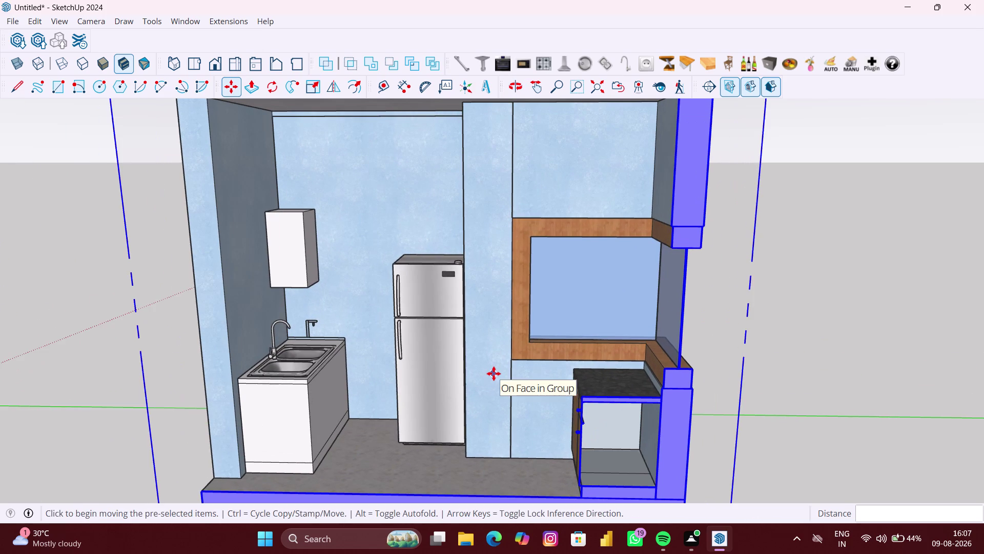
middle_drag(494, 373, 494, 381)
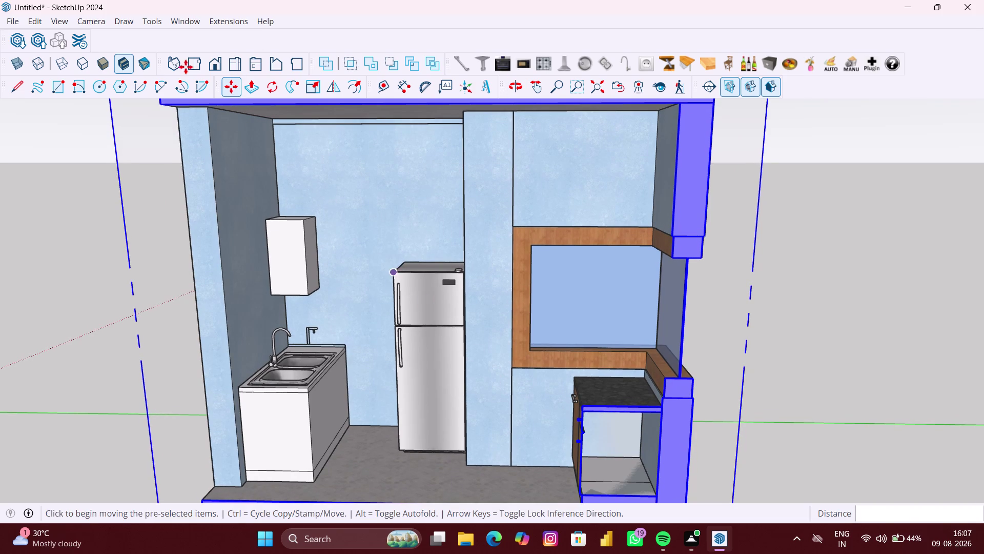
click(15, 22)
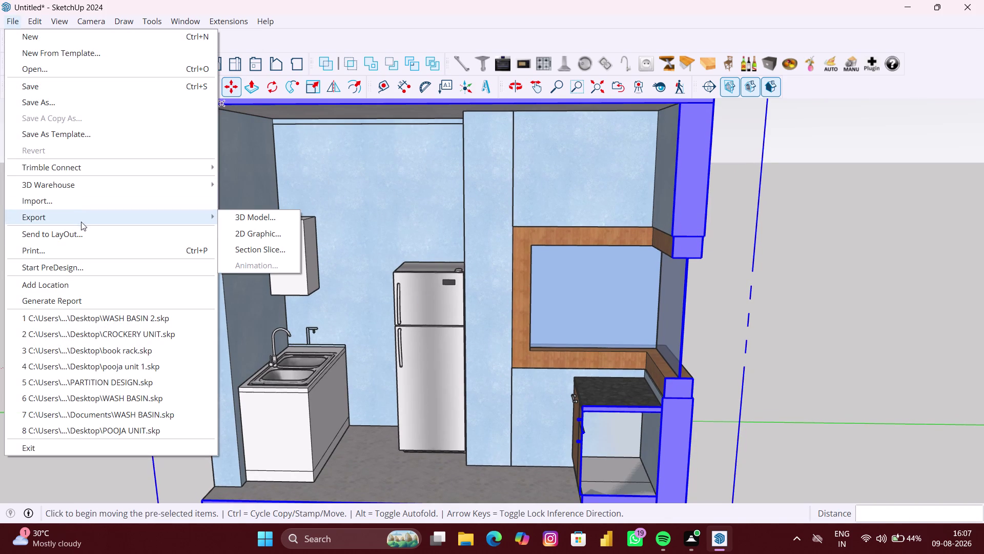
Start the 2D graphic export and recall the earlier section PDF name from autocomplete.
click(246, 234)
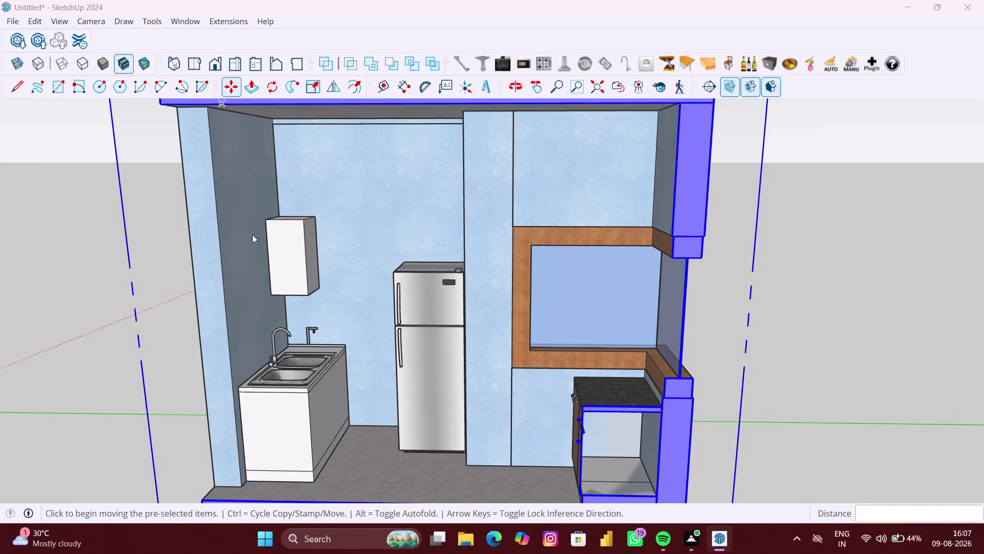
double_click(285, 229)
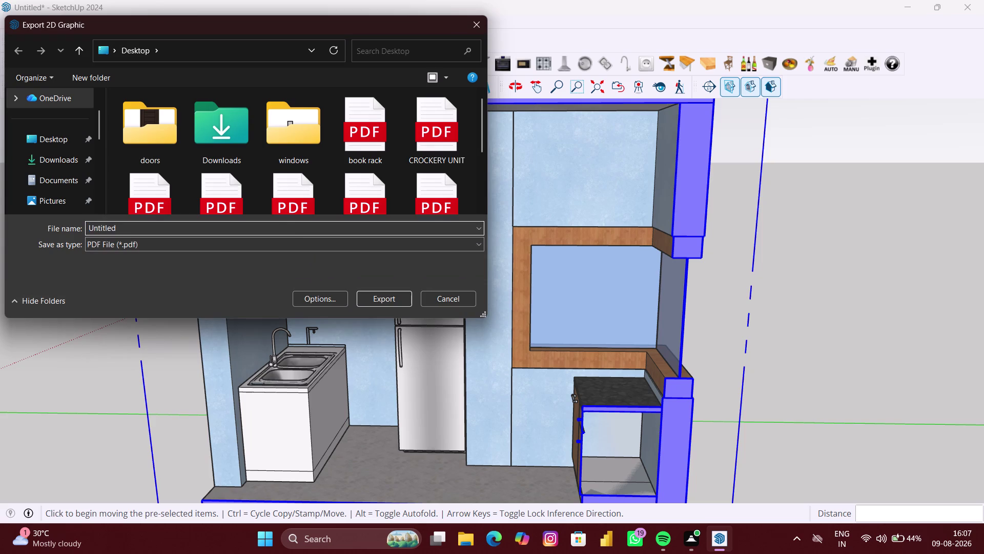
key(BackSpace)
text(KI)
key(Down)
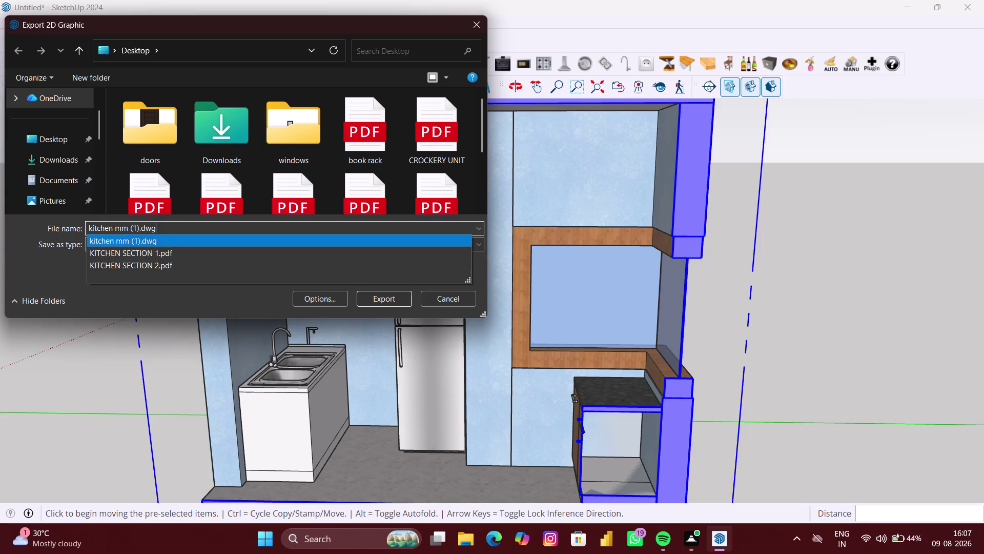
key(Down)
key(Down)
key(Left)
key(Left)
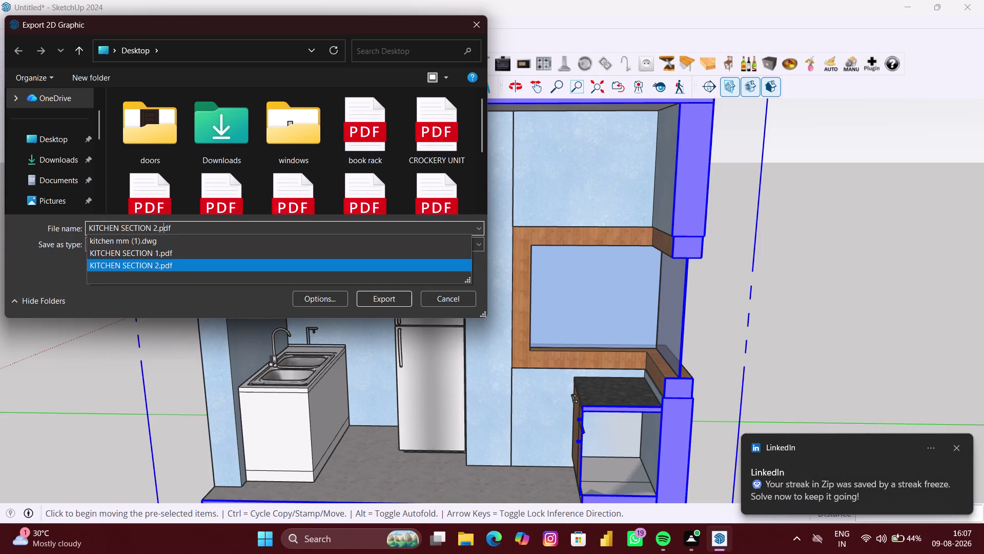
Change the name to KITCHEN SECTION 3.pdf and export the PDF to the Desktop.
key(Left)
key(Left)
key(BackSpace)
key(3)
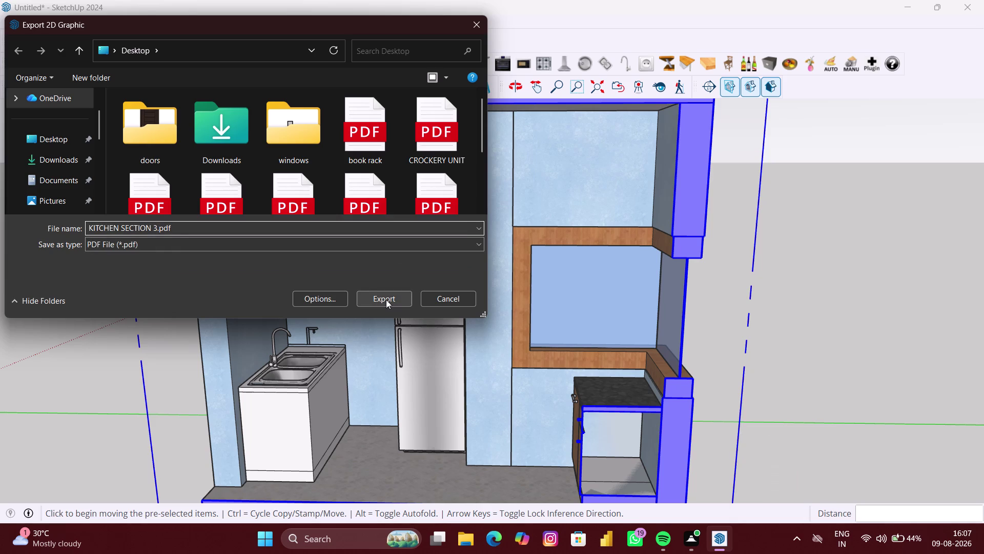
click(63, 136)
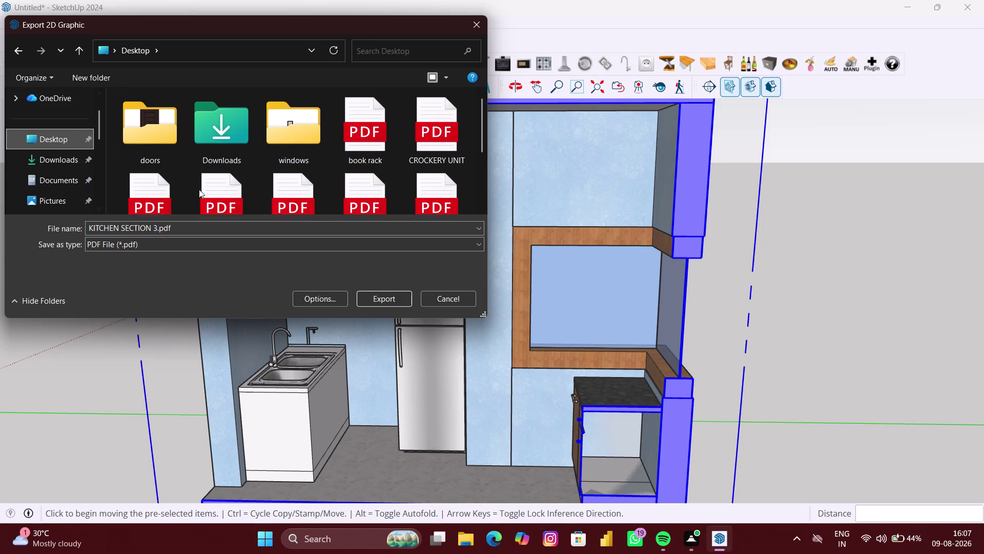
click(391, 305)
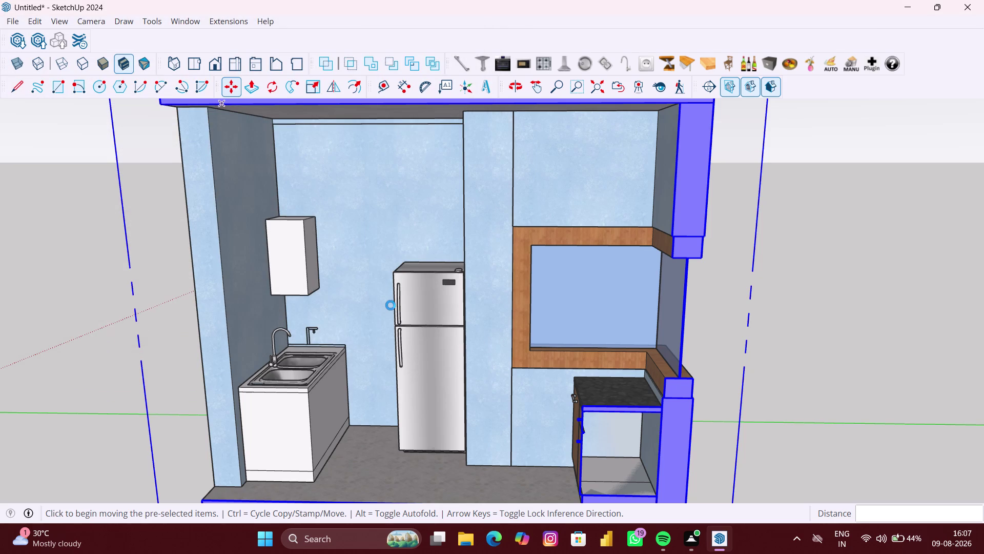
Remove the two section planes and return to the Select tool with nothing selected.
scroll(down, 3)
scroll(down, 3)
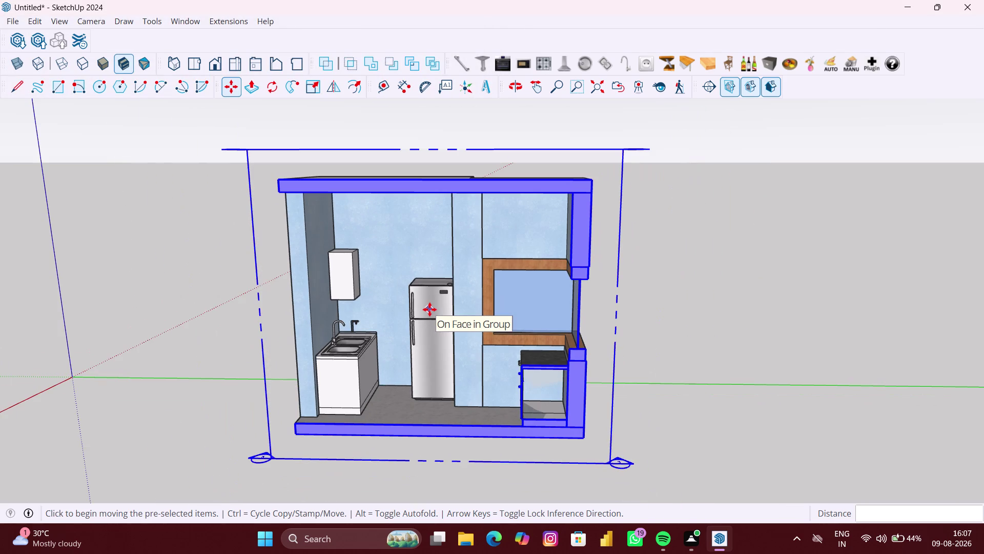
key(ctrl+z)
scroll(down, 3)
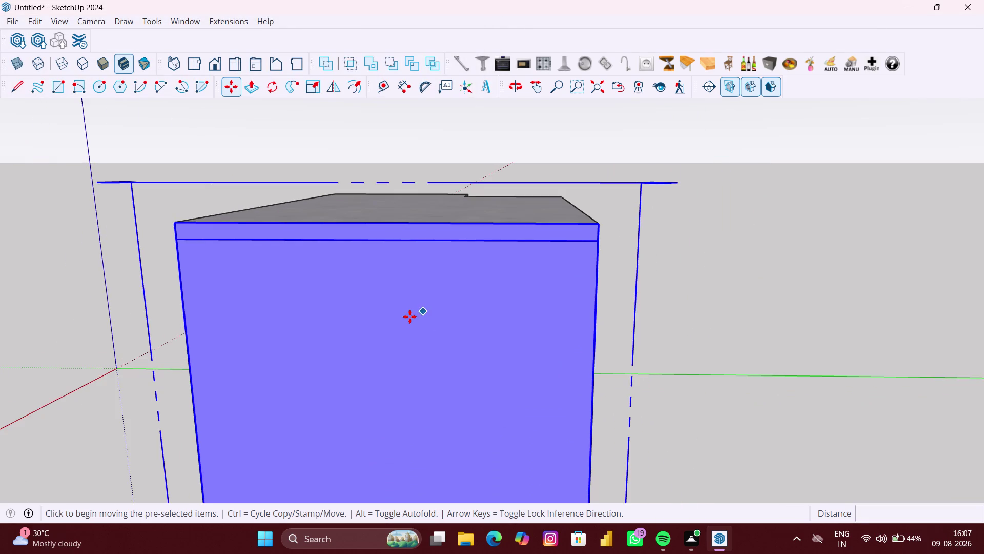
middle_drag(409, 316, 607, 317)
key(ctrl+z)
scroll(down, 3)
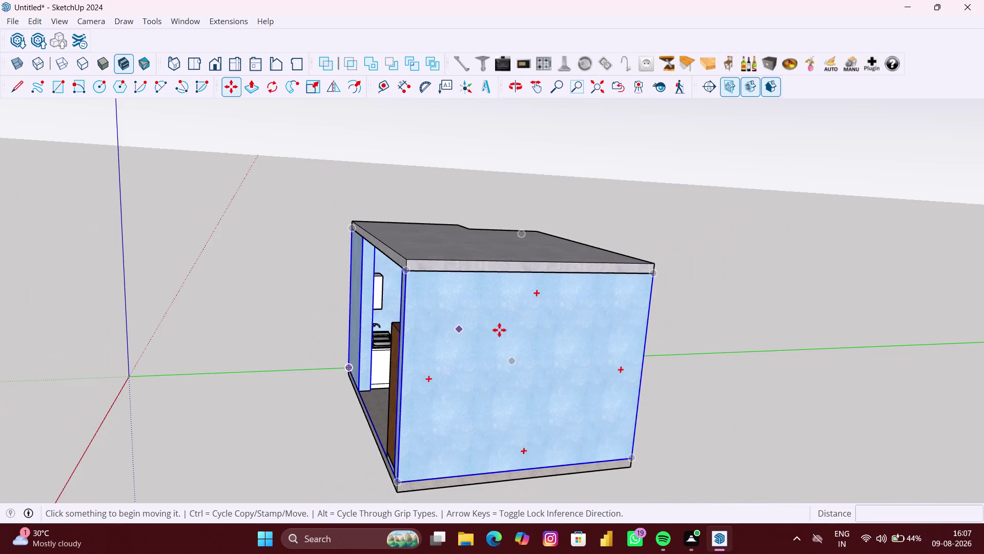
middle_drag(533, 331, 607, 335)
key(space)
click(297, 360)
Orbit, pan and zoom around the full U-shaped kitchen to inspect the cabinets.
scroll(up, 3)
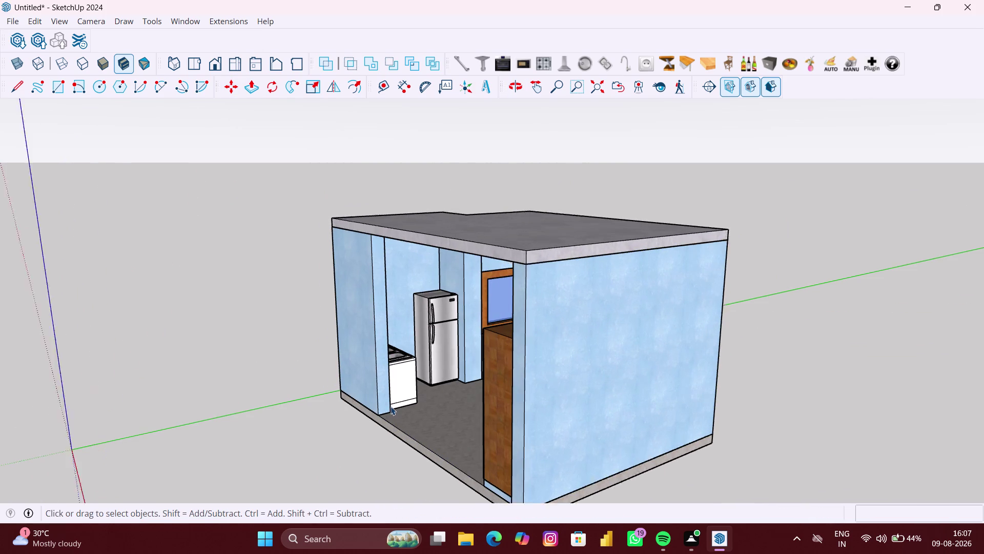
middle_drag(403, 413, 623, 436)
middle_drag(622, 432, 620, 408)
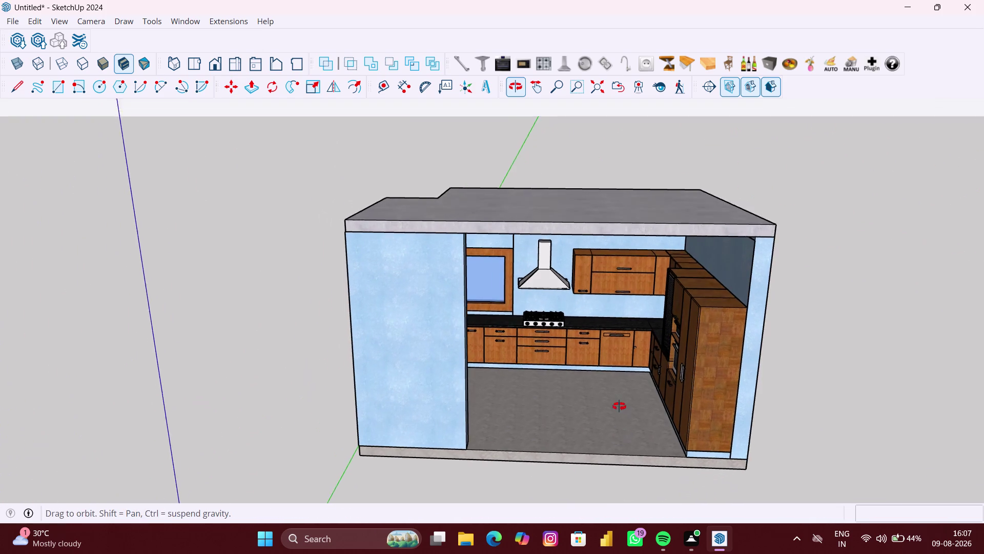
middle_drag(620, 408, 619, 406)
scroll(up, 3)
scroll(down, 3)
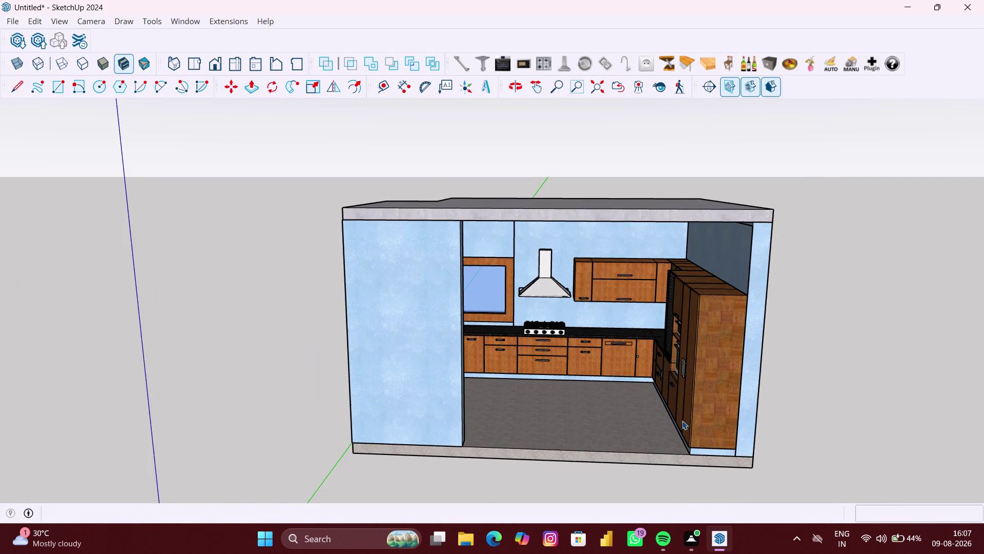
scroll(up, 3)
scroll(up, 3)
middle_drag(589, 416, 579, 404)
scroll(up, 3)
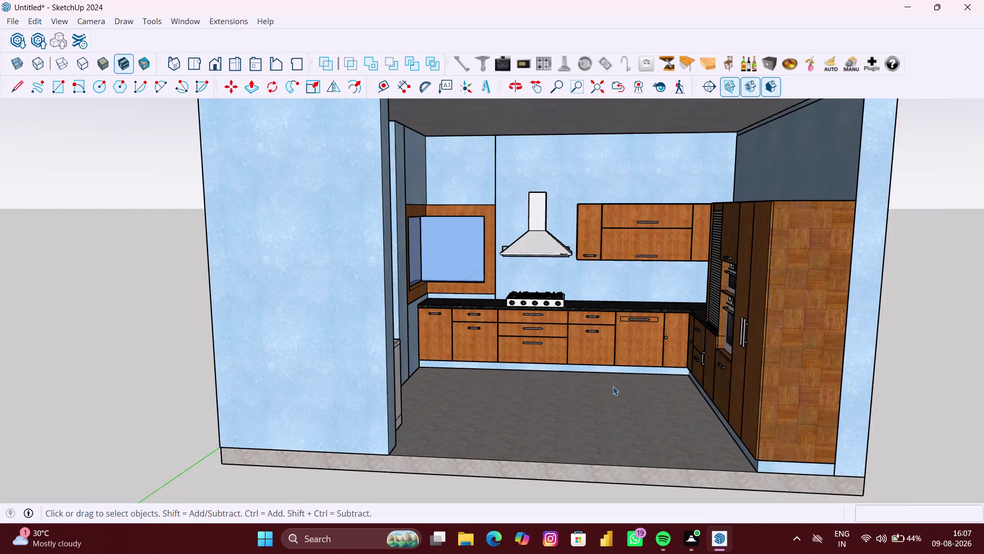
scroll(up, 3)
middle_click(619, 383)
scroll(down, 3)
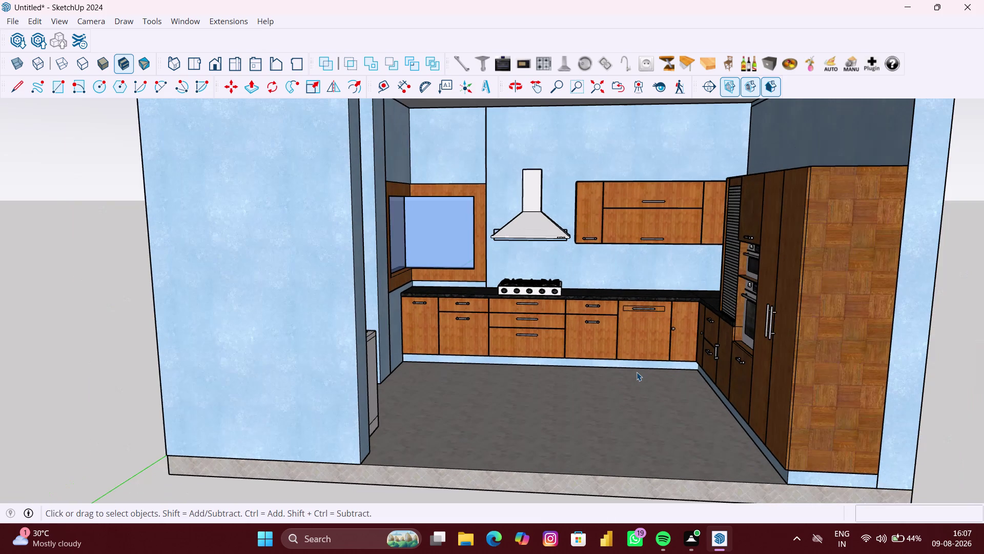
middle_drag(637, 372, 633, 430)
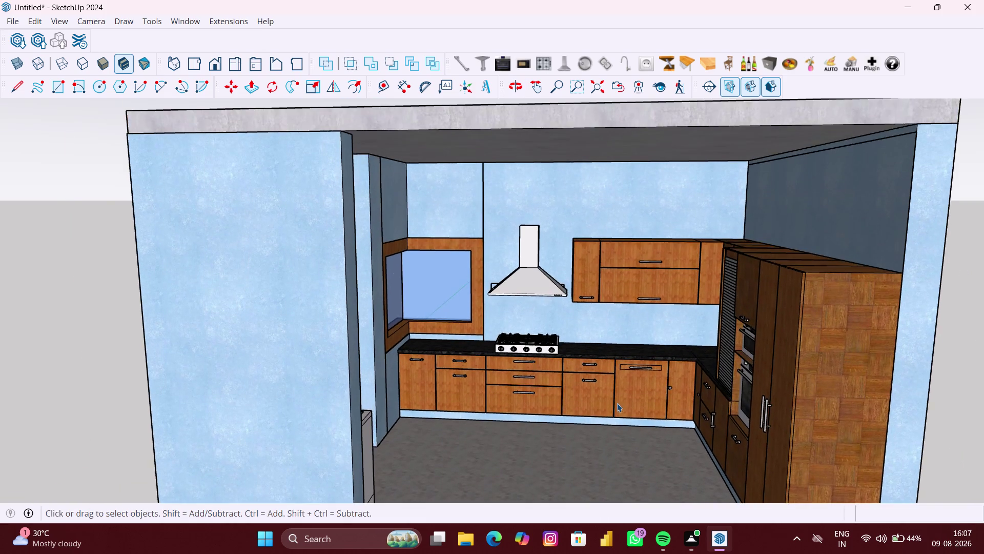
scroll(up, 3)
middle_drag(621, 401, 623, 393)
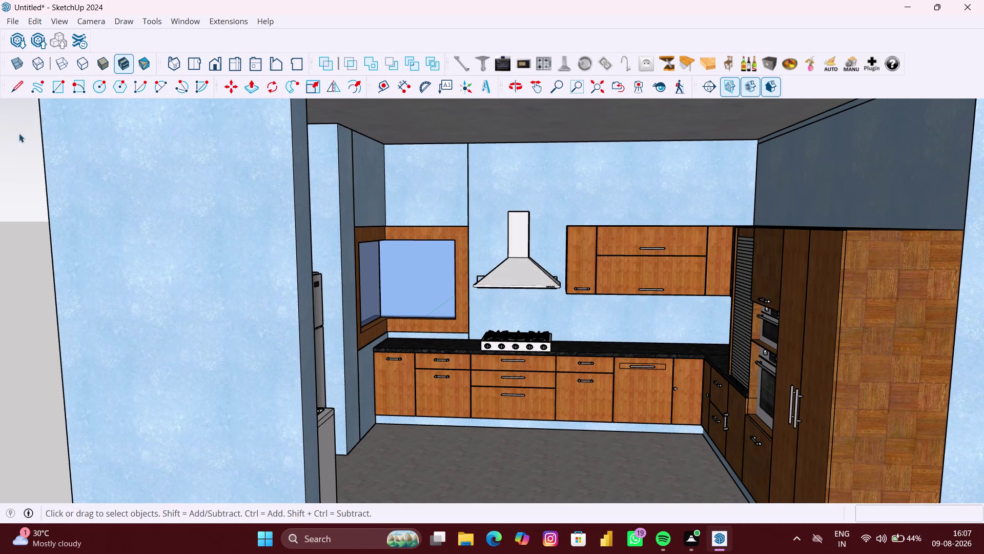
key(ctrl+s)
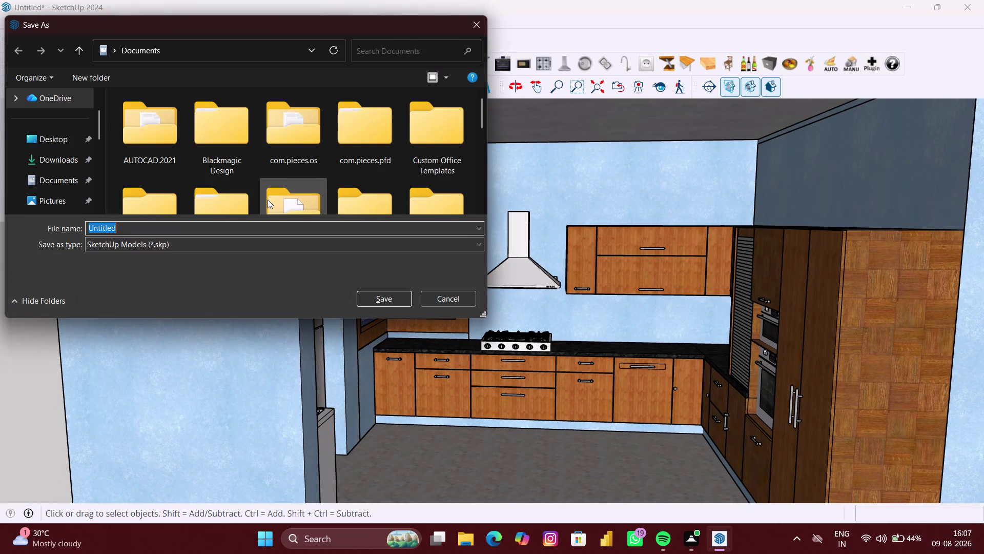
Replace the Untitled file name with KITCHEN UNIT and save it to the Desktop.
key(BackSpace)
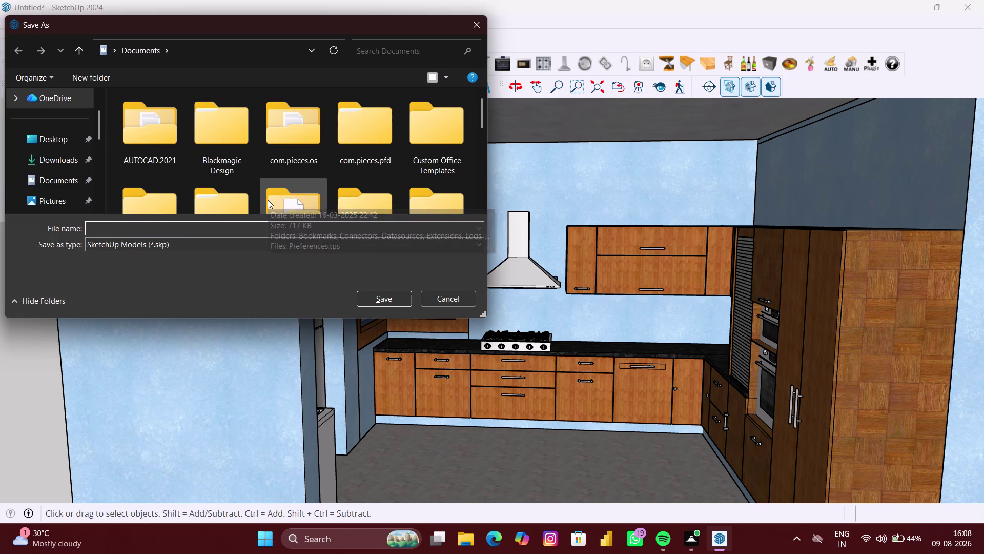
text(KI)
text(T)
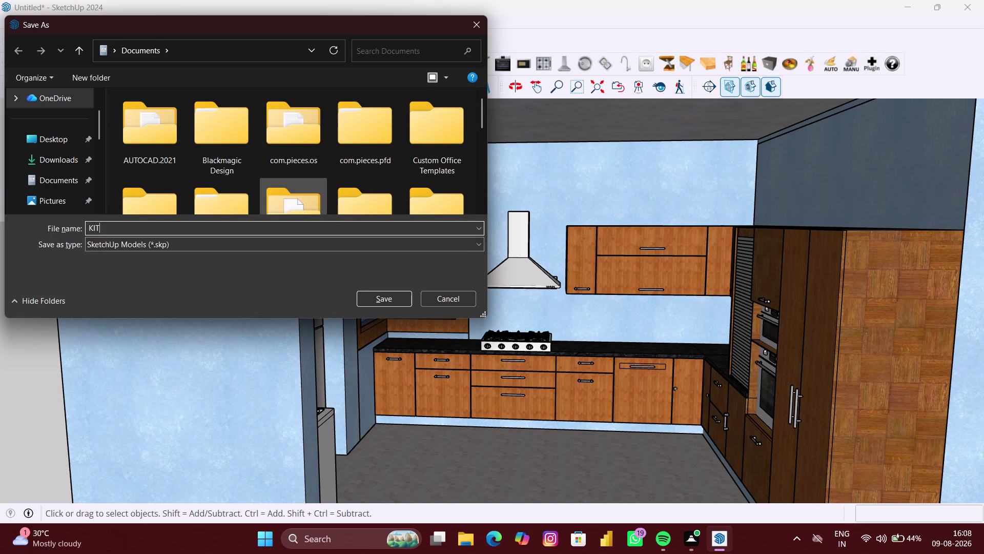
text(CHE)
text(N UNIT)
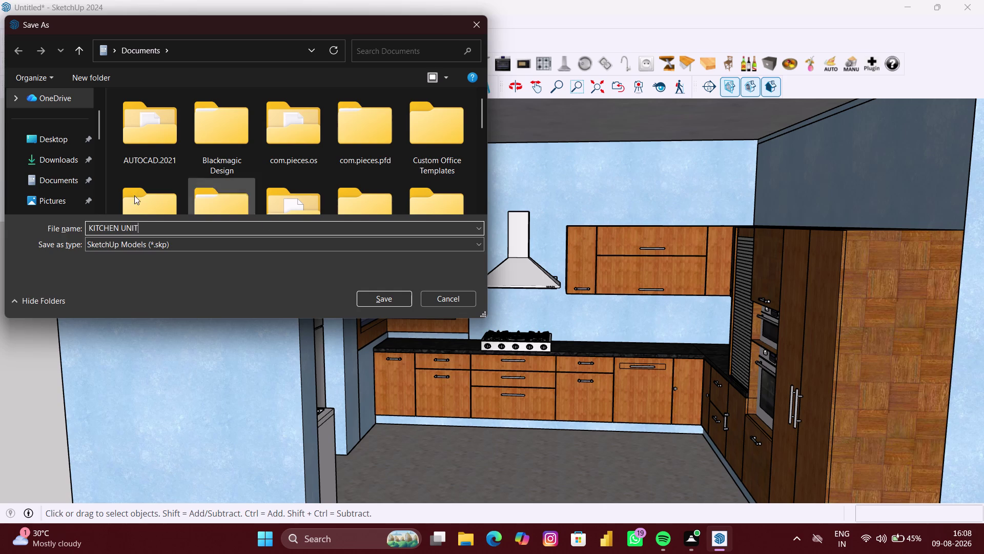
click(58, 138)
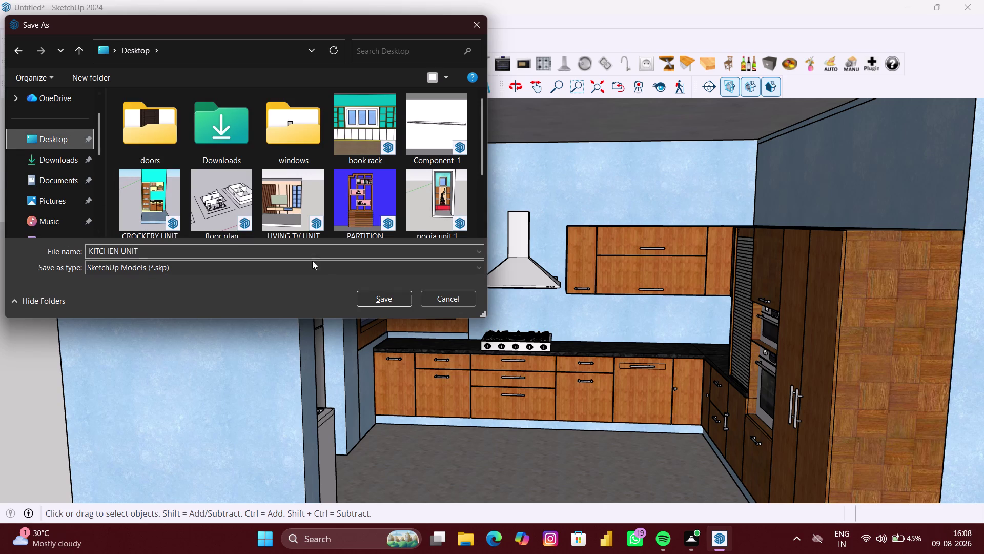
click(391, 301)
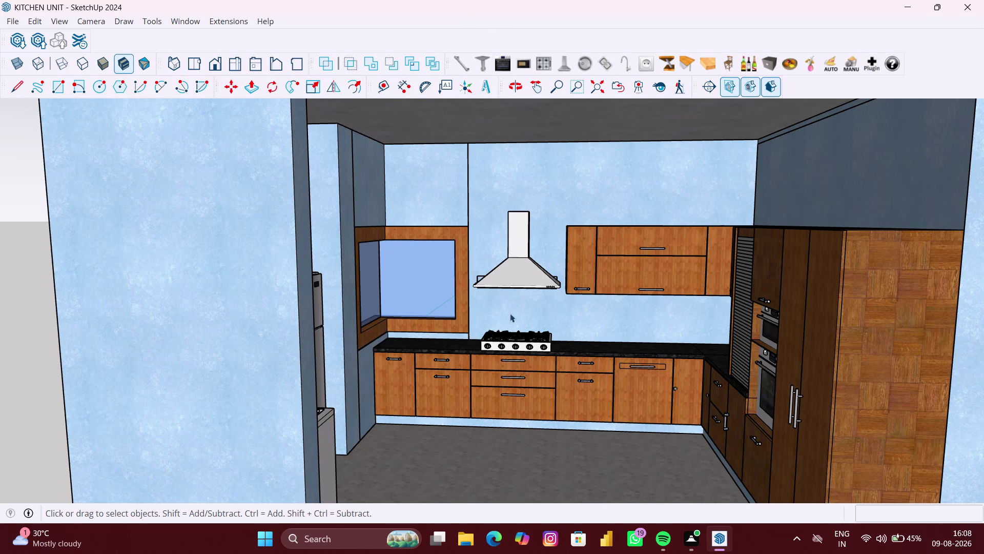
scroll(down, 3)
scroll(down, 3)
key(ctrl+s)
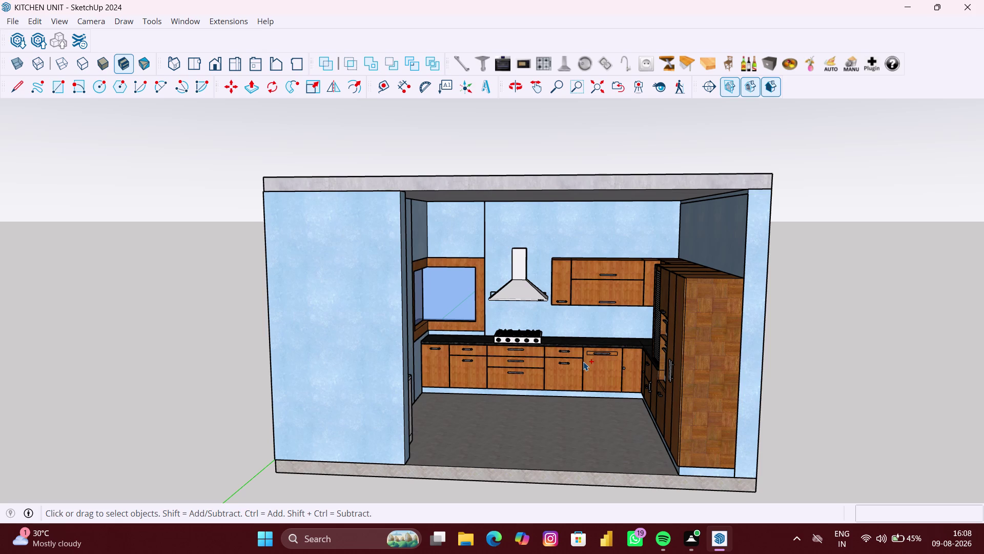
scroll(down, 3)
scroll(down, 3)
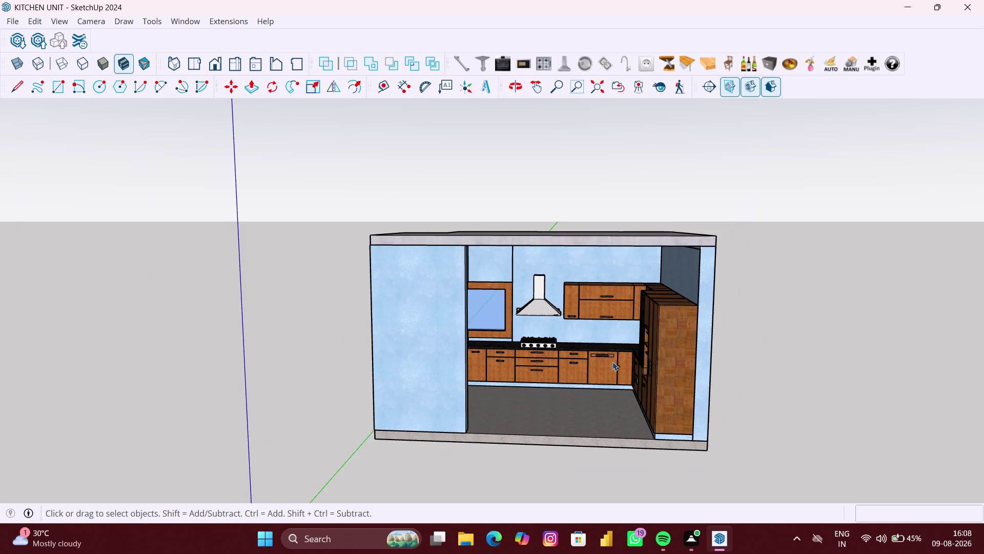
scroll(down, 3)
scroll(down, 3)
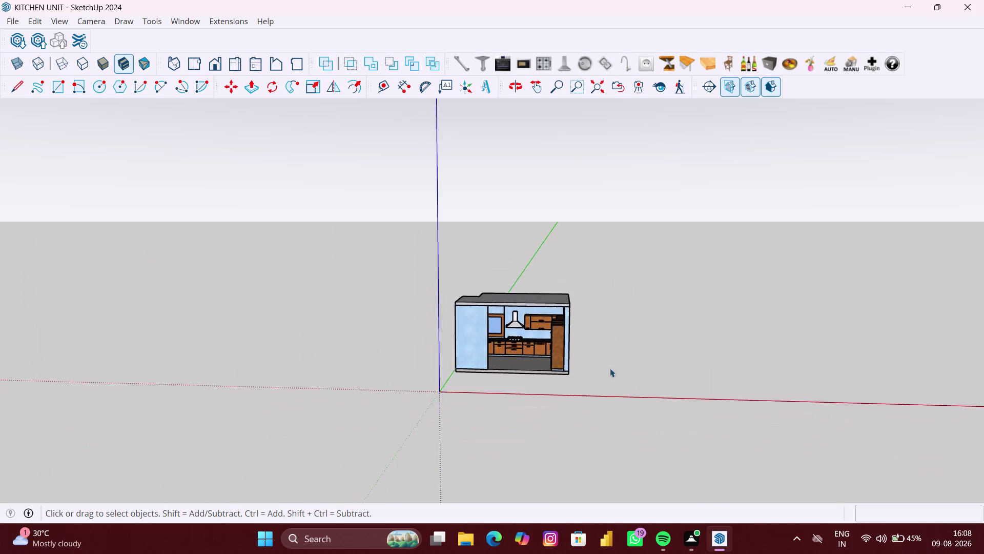
scroll(down, 3)
middle_drag(787, 400, 602, 369)
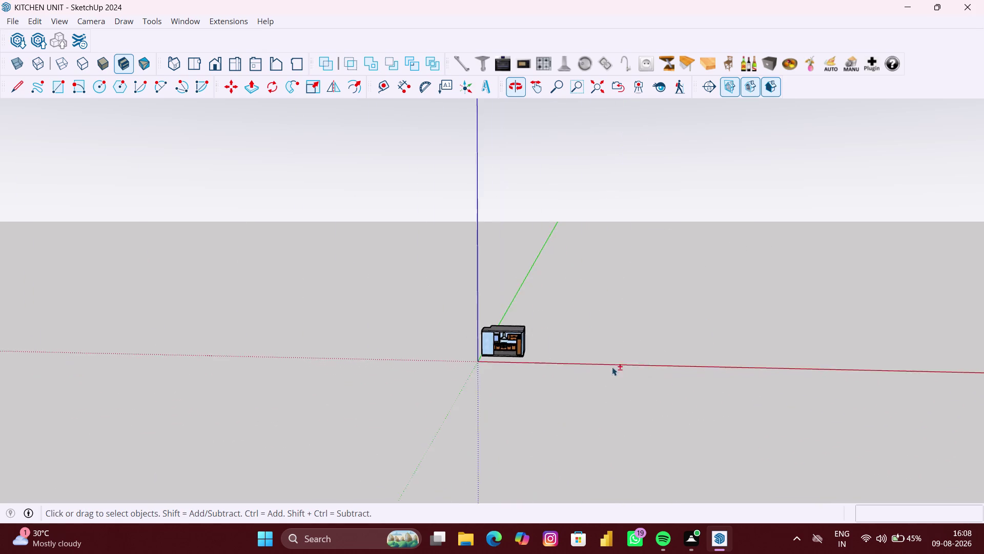
scroll(down, 3)
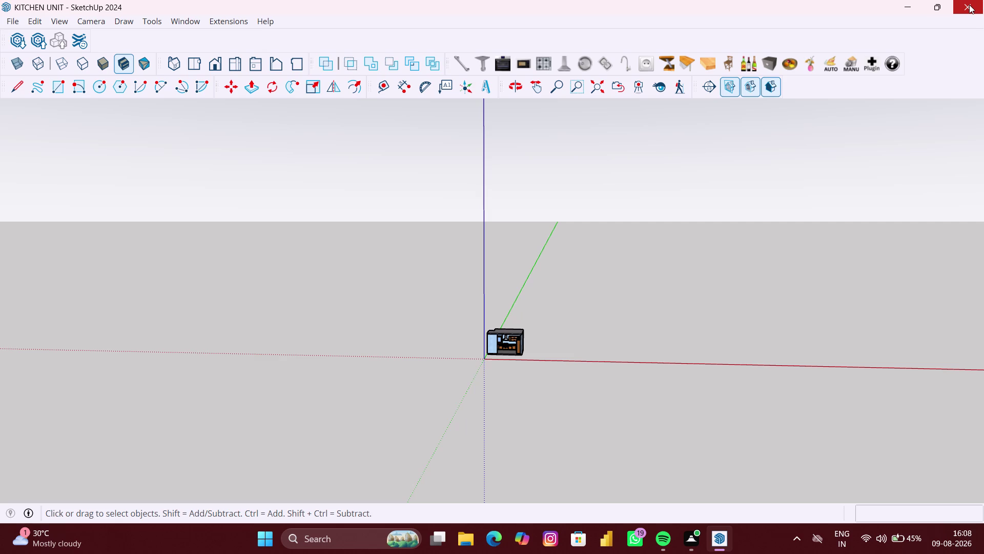